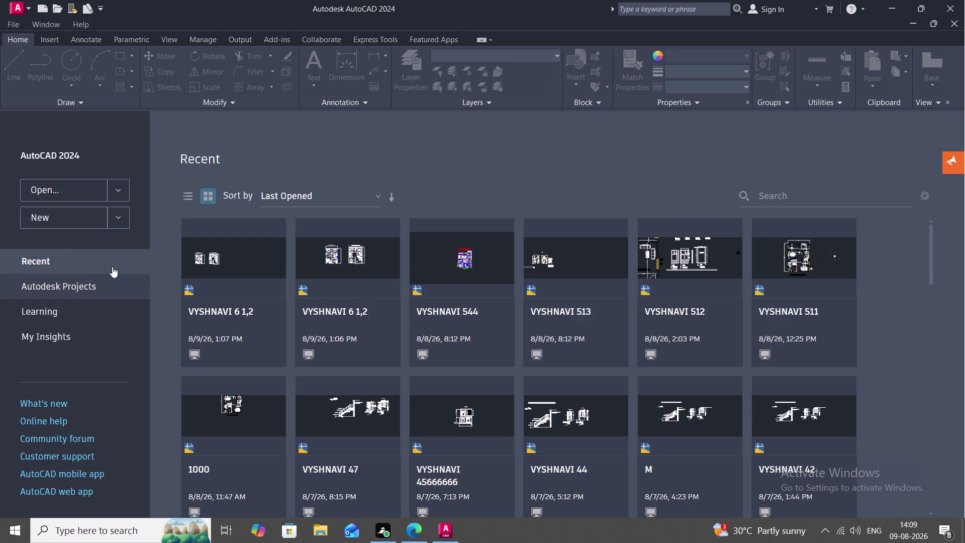
Create a new blank drawing, Drawing1.dwg.
scroll(down, 3)
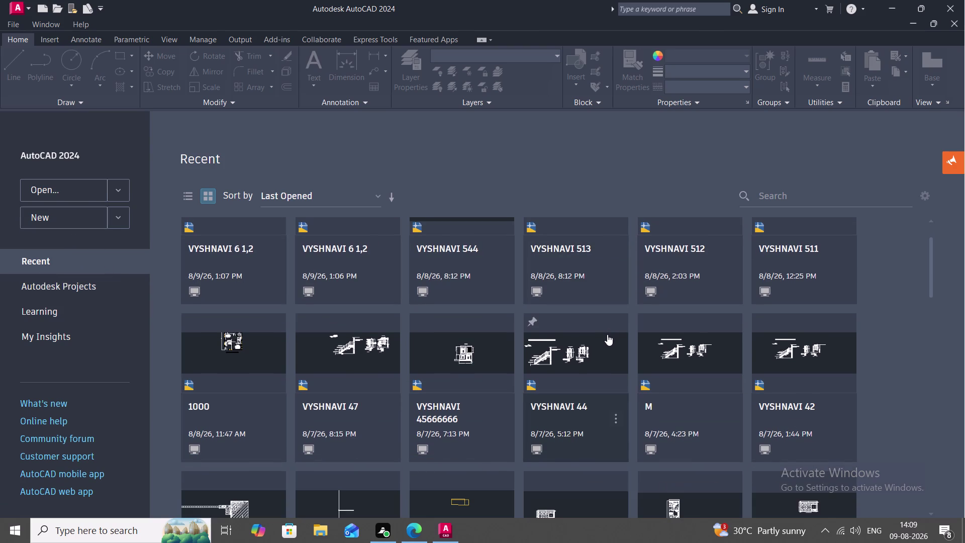
scroll(down, 3)
scroll(down, 3)
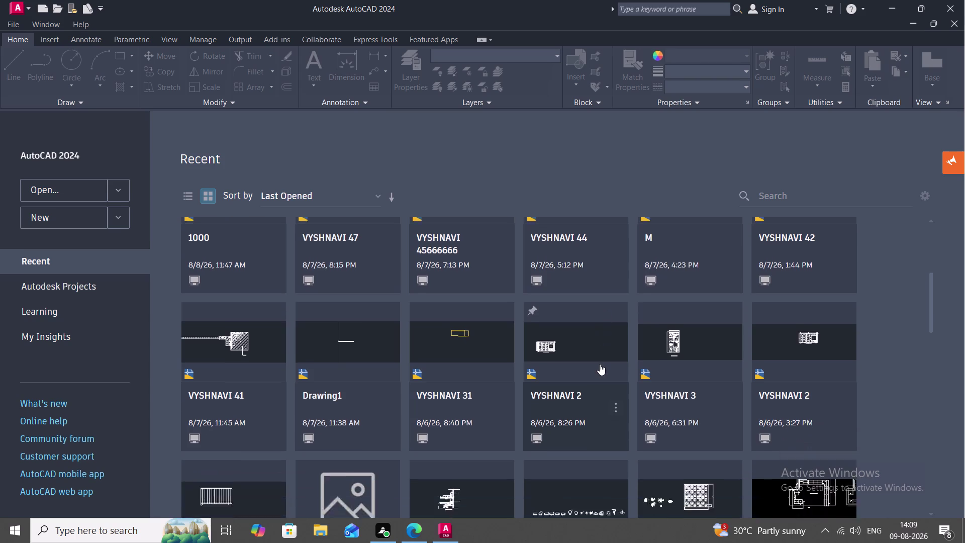
scroll(down, 3)
scroll(down, 3)
scroll(up, 3)
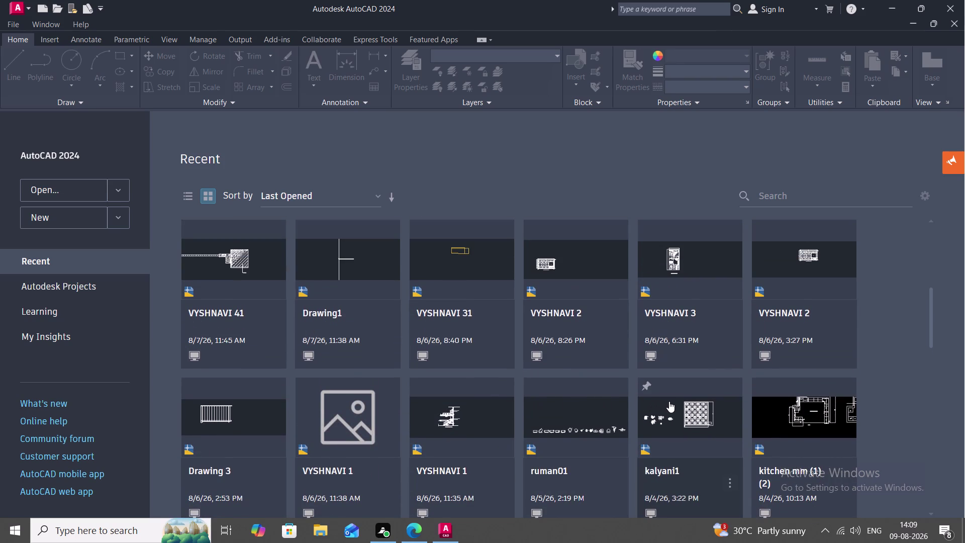
scroll(down, 3)
scroll(down, 3)
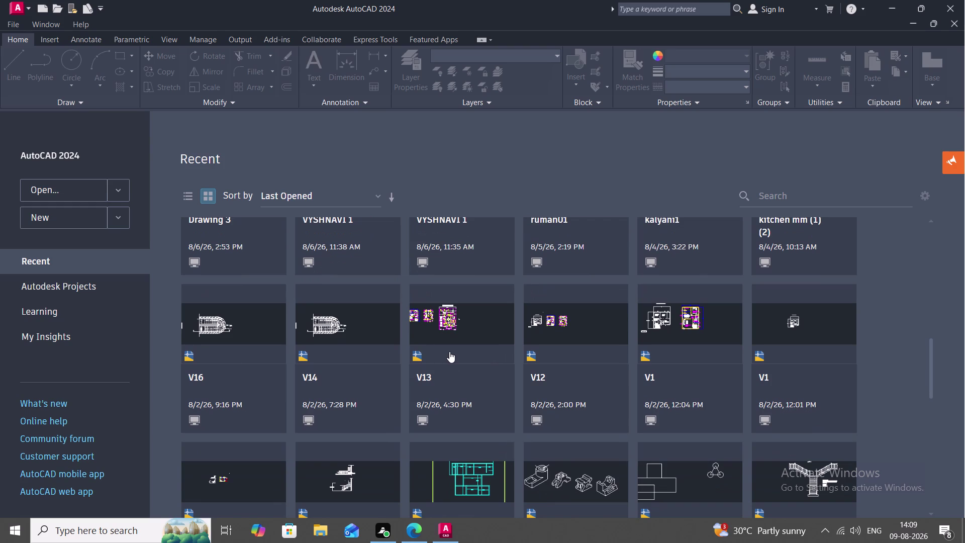
click(449, 351)
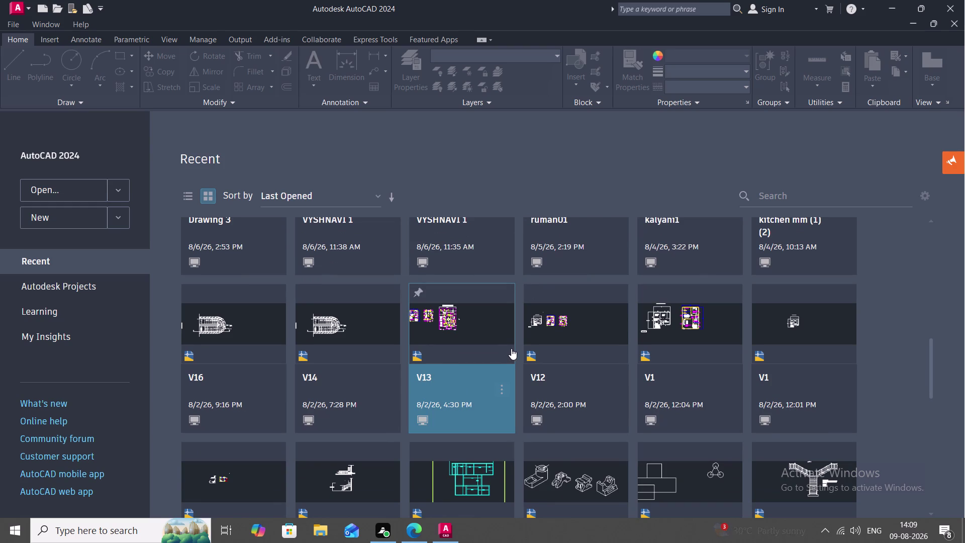
scroll(down, 3)
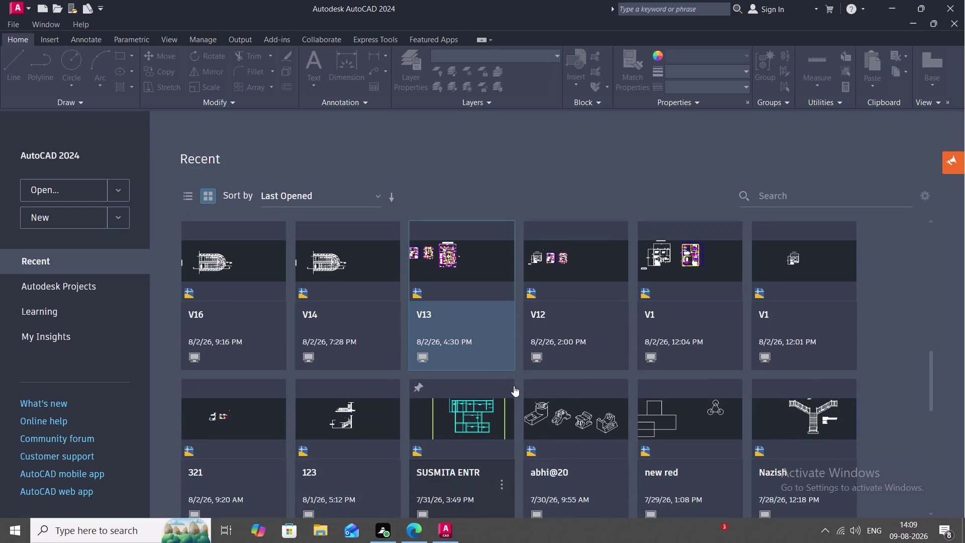
scroll(down, 3)
scroll(down, 3)
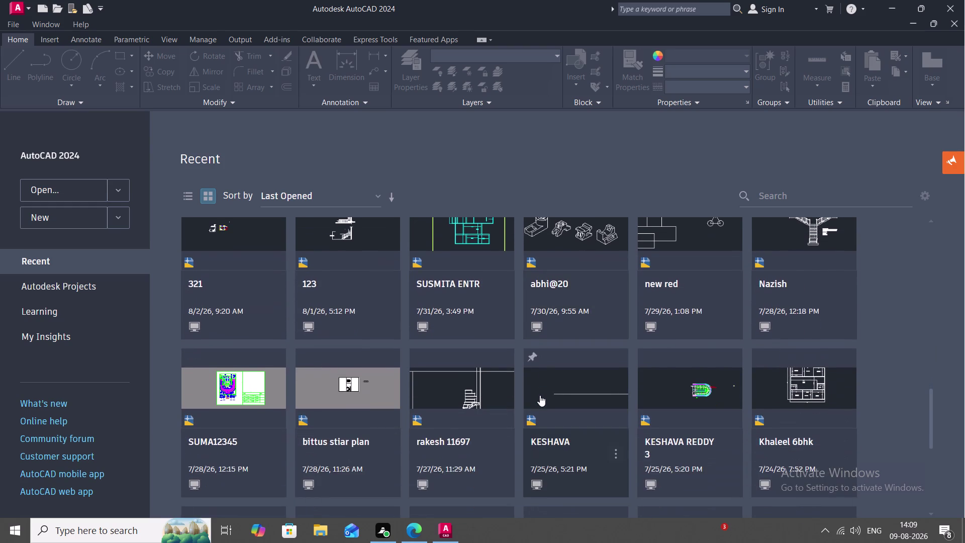
scroll(down, 3)
scroll(down, 3)
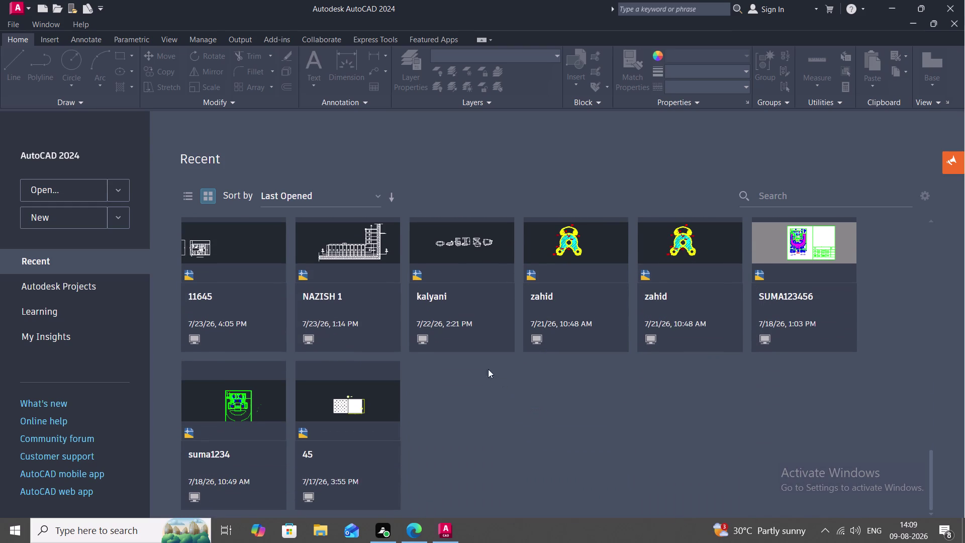
scroll(up, 3)
scroll(up, 3)
scroll(up, 3)
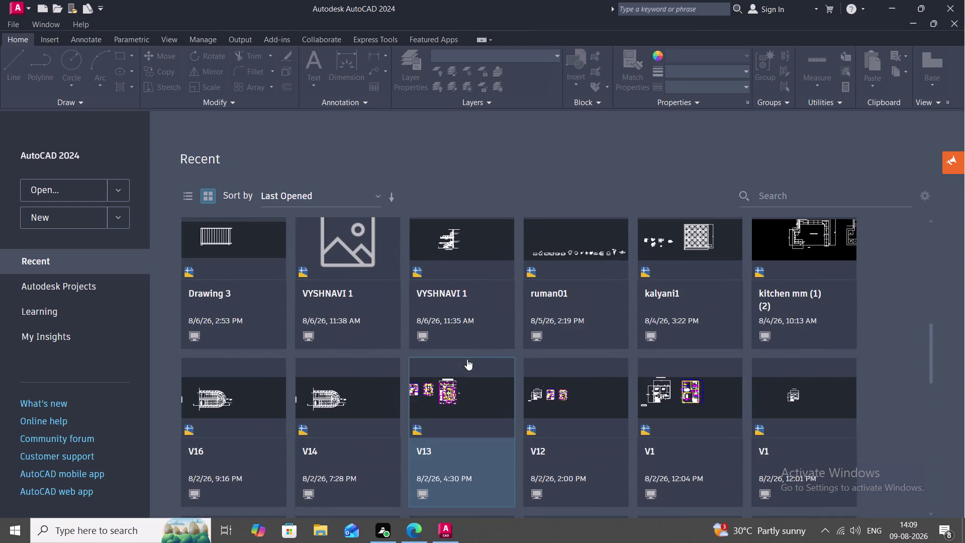
scroll(up, 3)
scroll(up, 3)
scroll(down, 3)
scroll(up, 3)
scroll(up, 3)
scroll(down, 3)
scroll(up, 3)
scroll(up, 3)
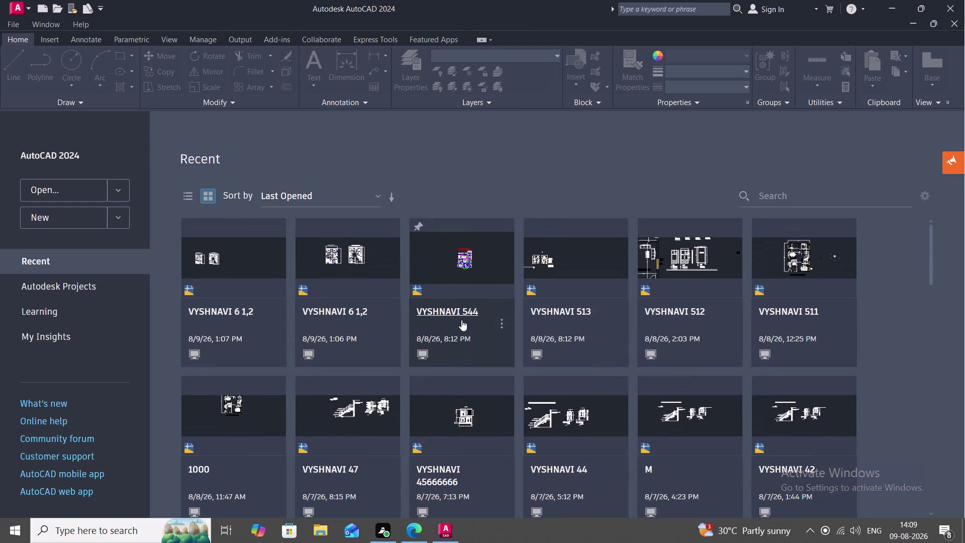
scroll(up, 3)
click(54, 223)
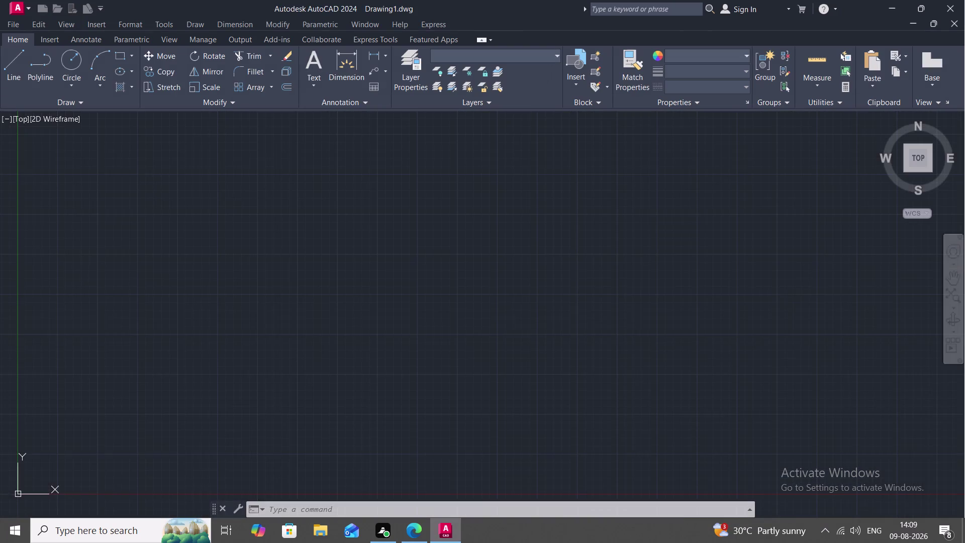
Start and cancel the LINE command twice, leaving Drawing1 empty.
click(6, 63)
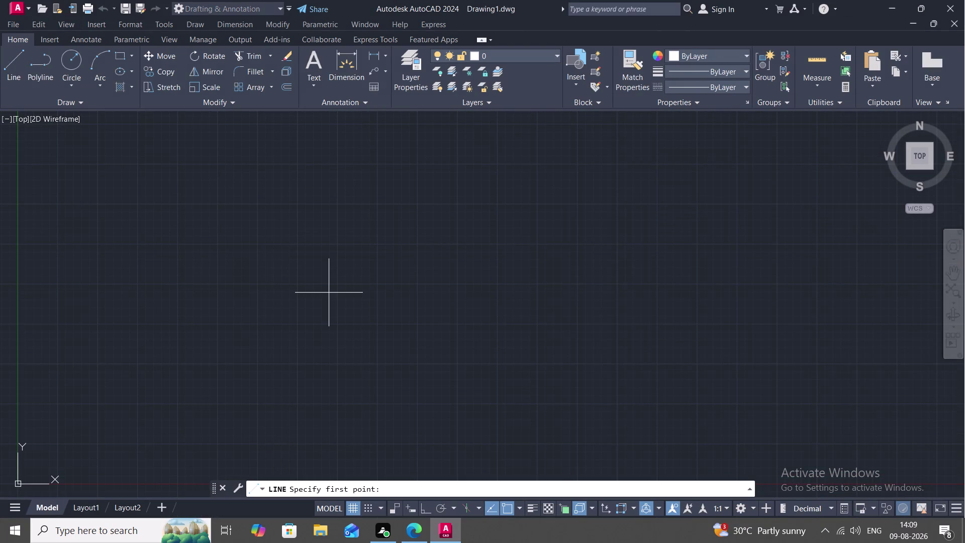
key(Escape)
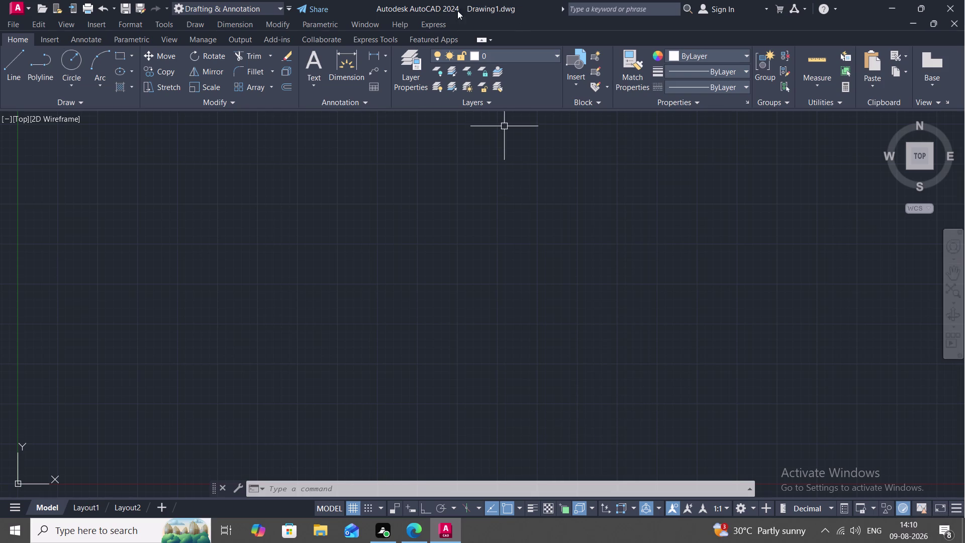
click(13, 58)
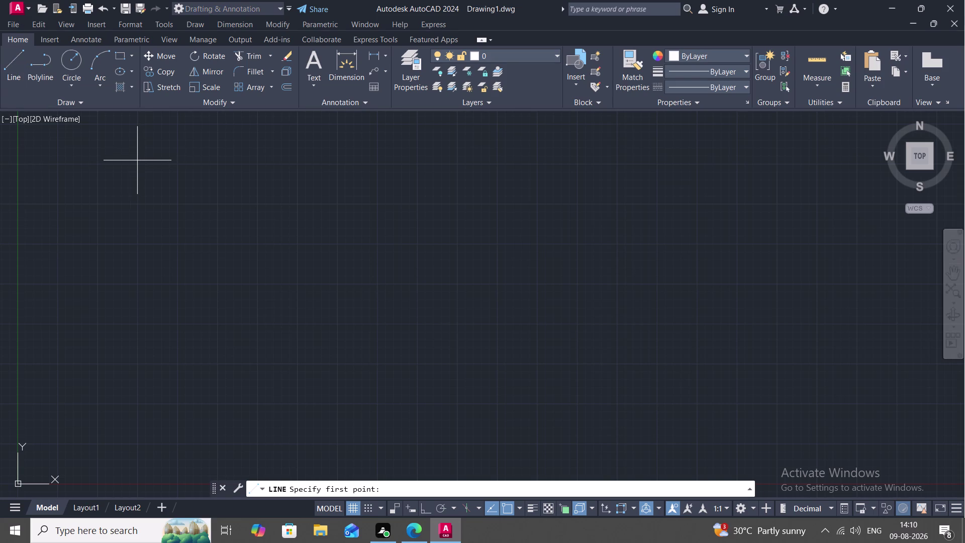
text(U)
text(N)
key(space)
key(Escape)
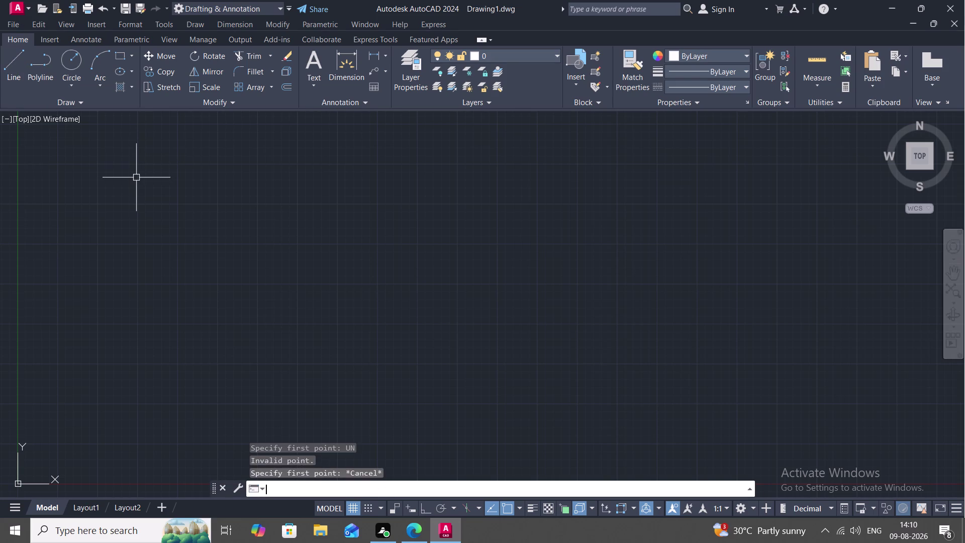
Set Drawing1's length type to Engineering in the Drawing Units dialog (UN).
key(u)
text(N)
key(space)
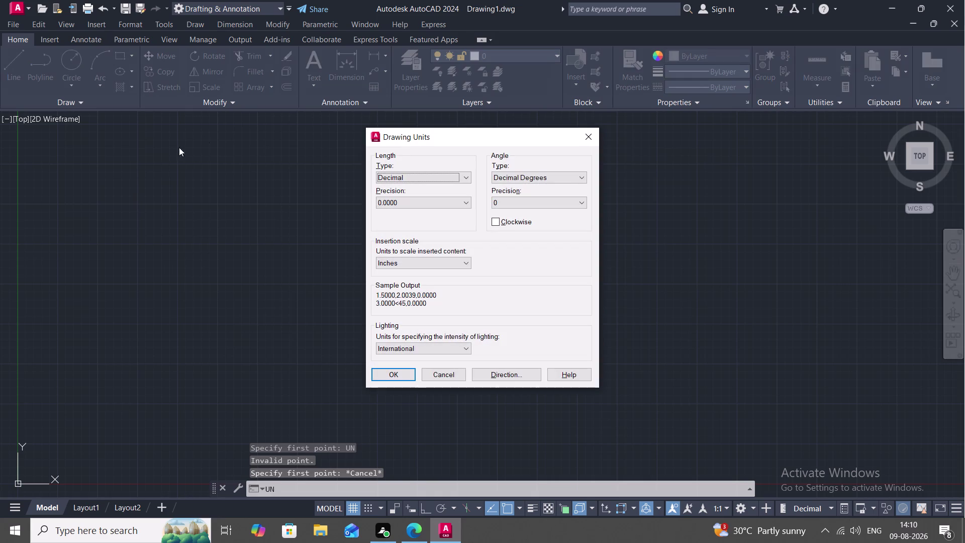
click(413, 176)
click(406, 201)
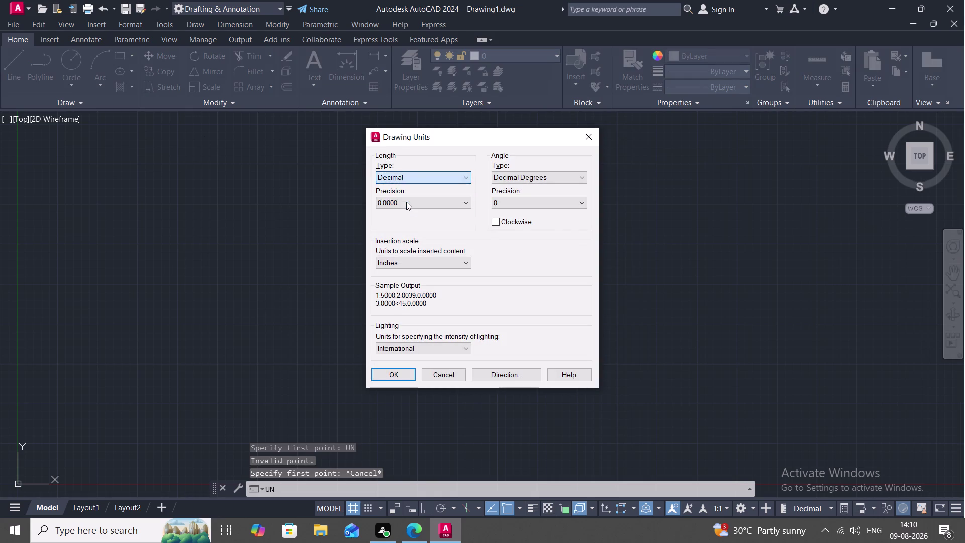
click(407, 200)
click(402, 230)
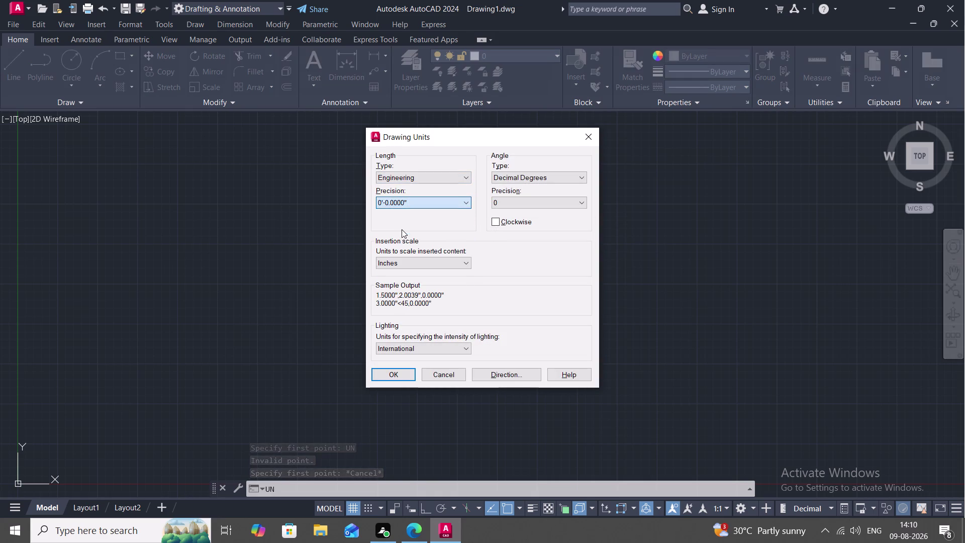
click(395, 375)
text(D)
key(space)
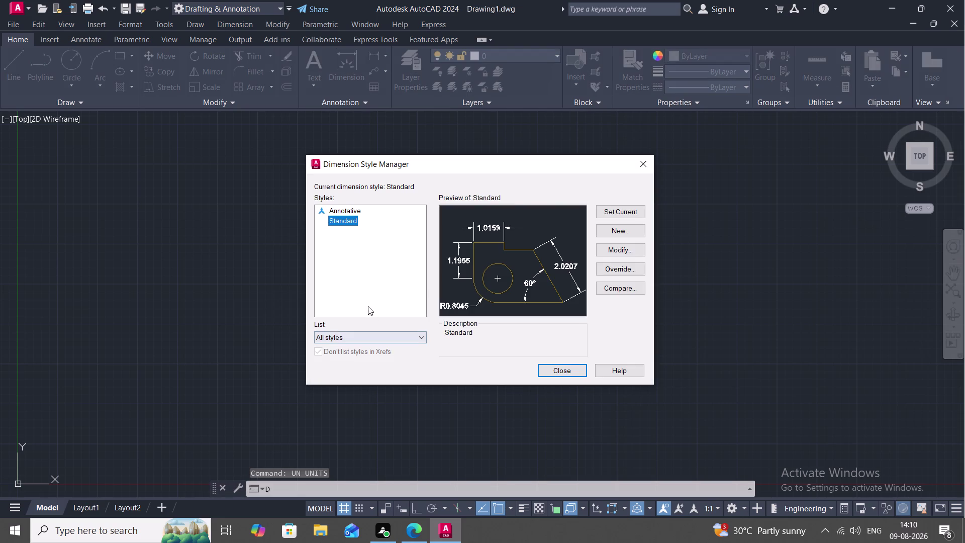
Change the Standard dimension style's text height to 8".
click(630, 250)
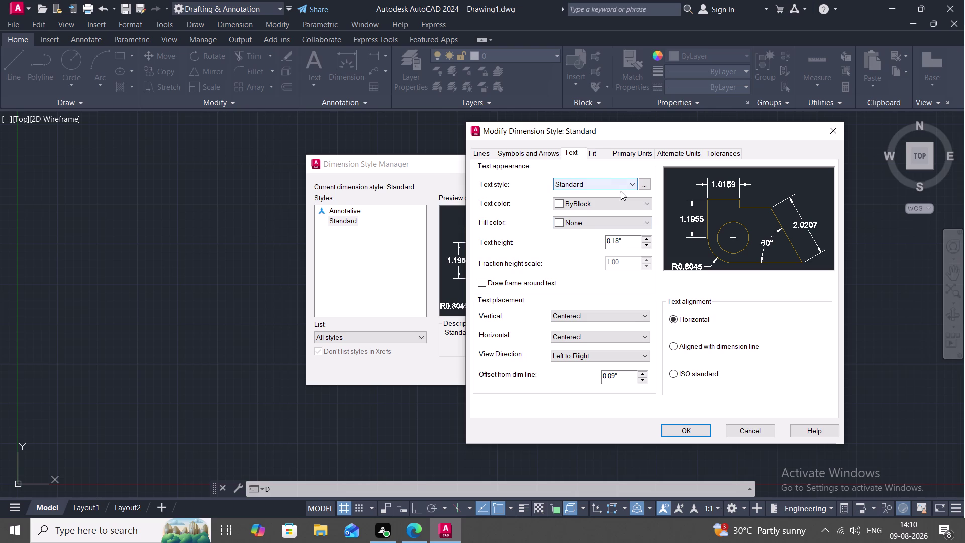
click(631, 242)
key(BackSpace)
key(BackSpace)
key(BackSpace)
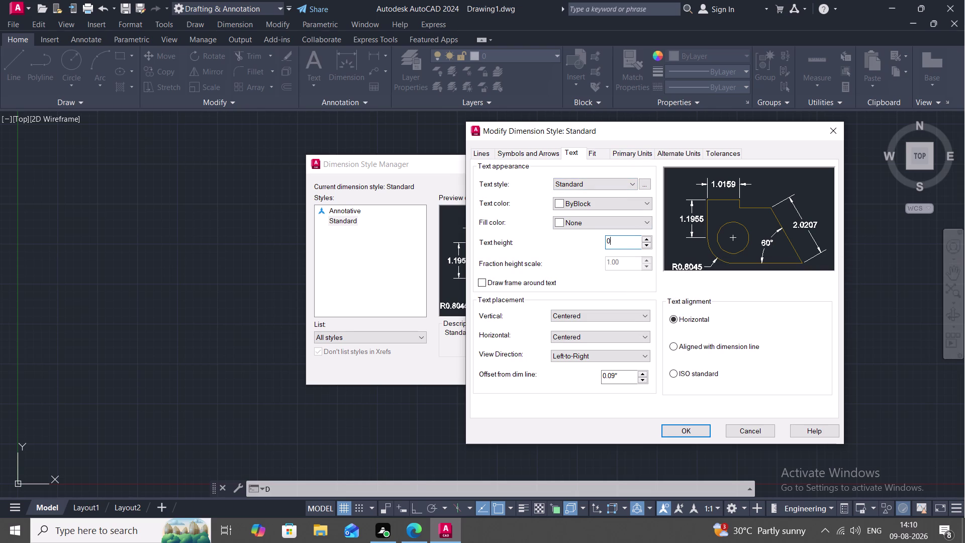
key(8)
key(shift+quotedbl)
click(684, 431)
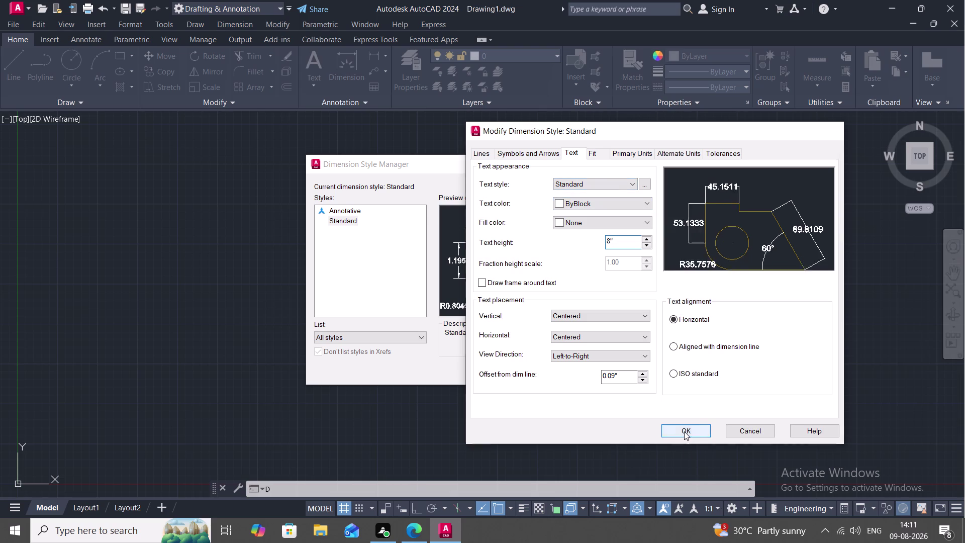
click(623, 248)
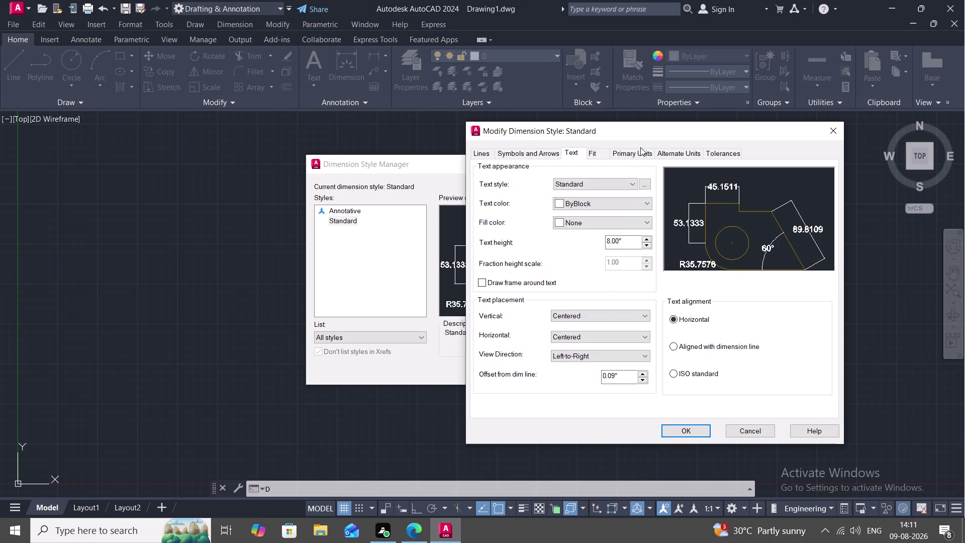
click(641, 148)
click(637, 149)
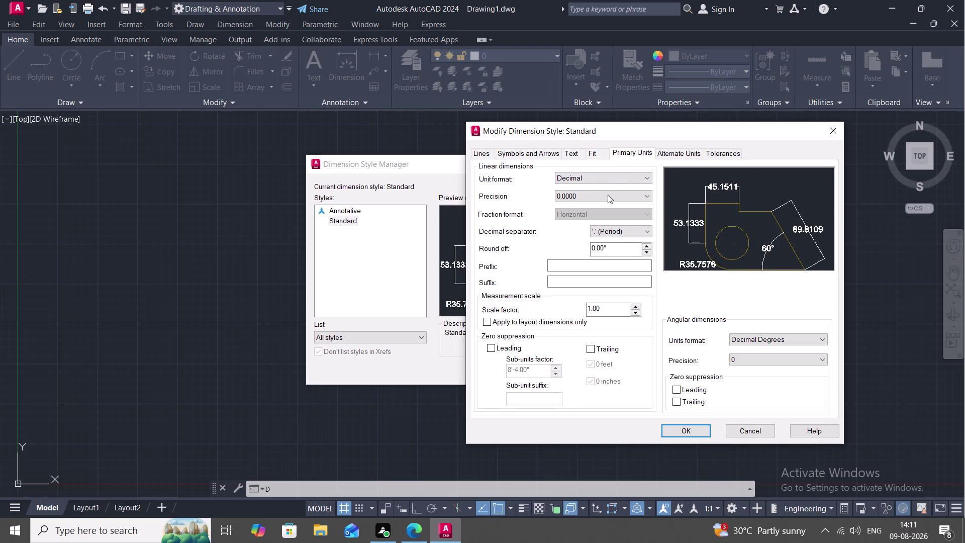
click(607, 196)
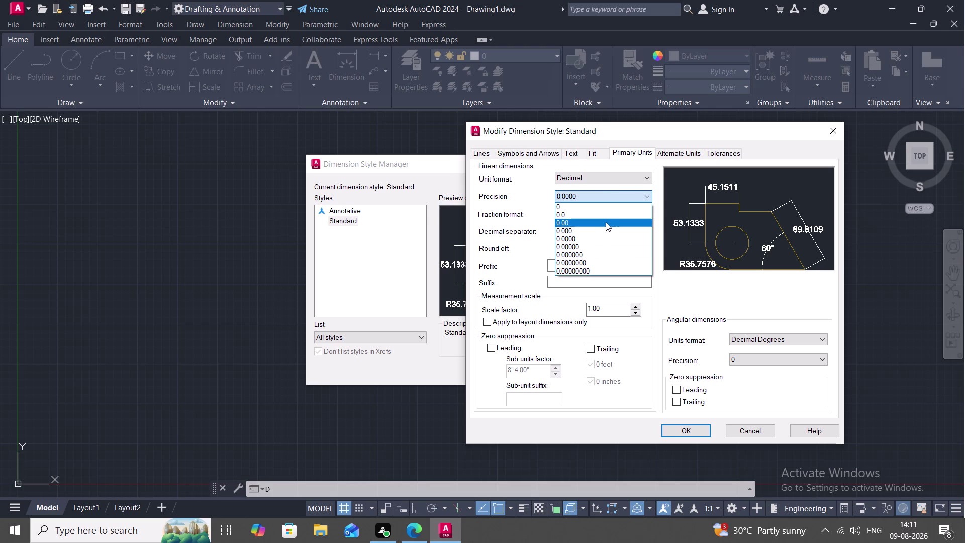
click(633, 173)
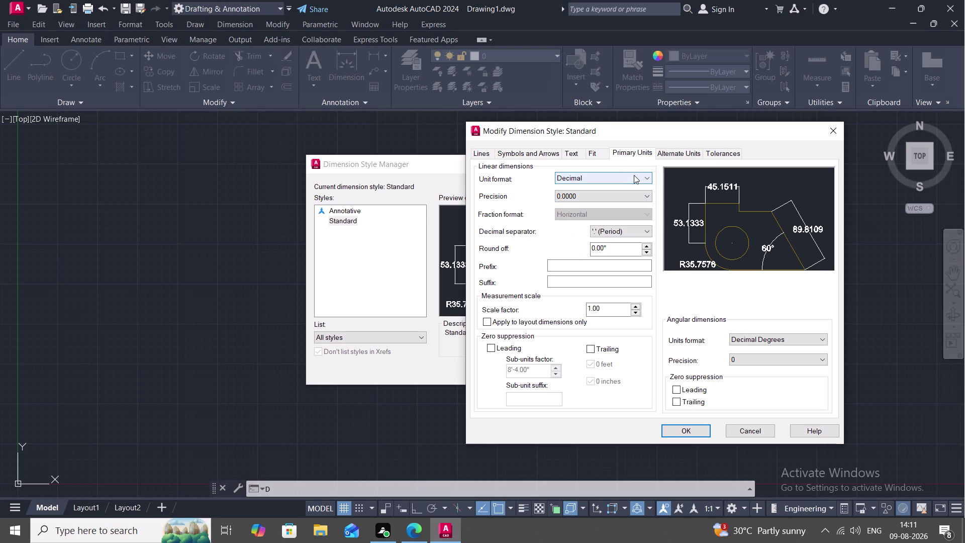
click(633, 175)
click(630, 203)
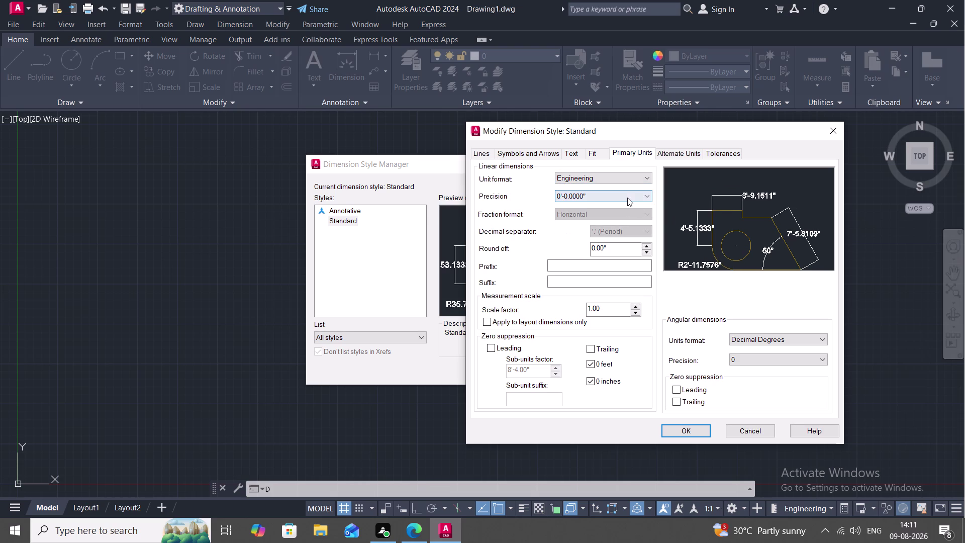
click(627, 197)
click(619, 222)
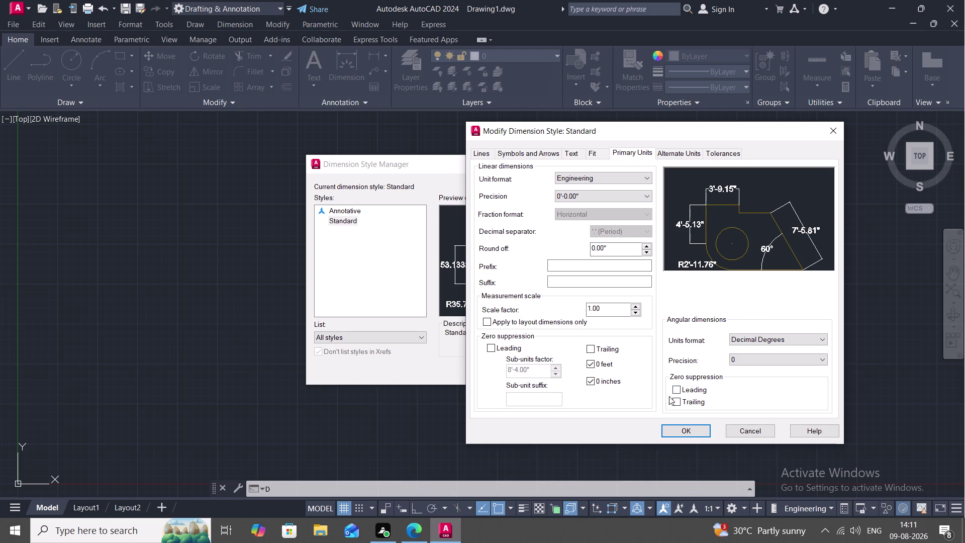
click(686, 430)
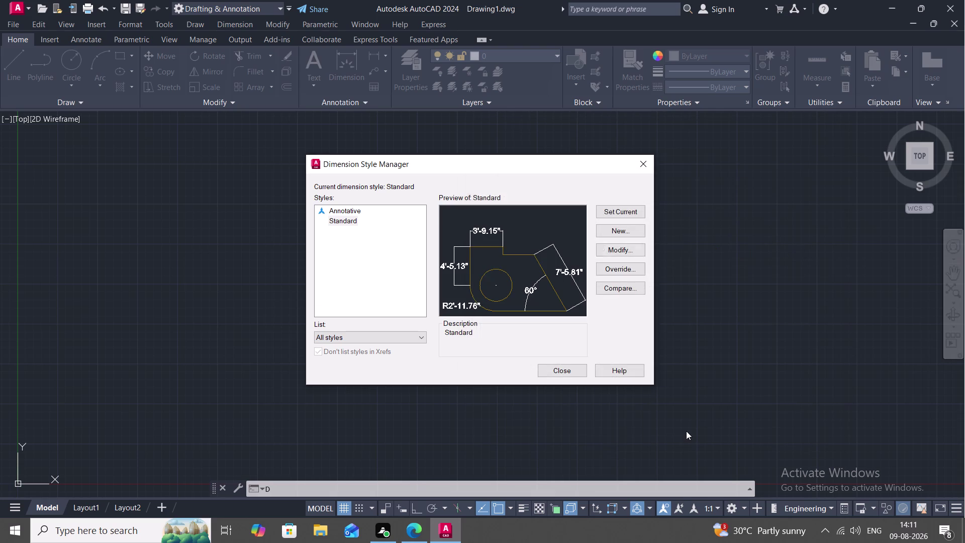
click(623, 211)
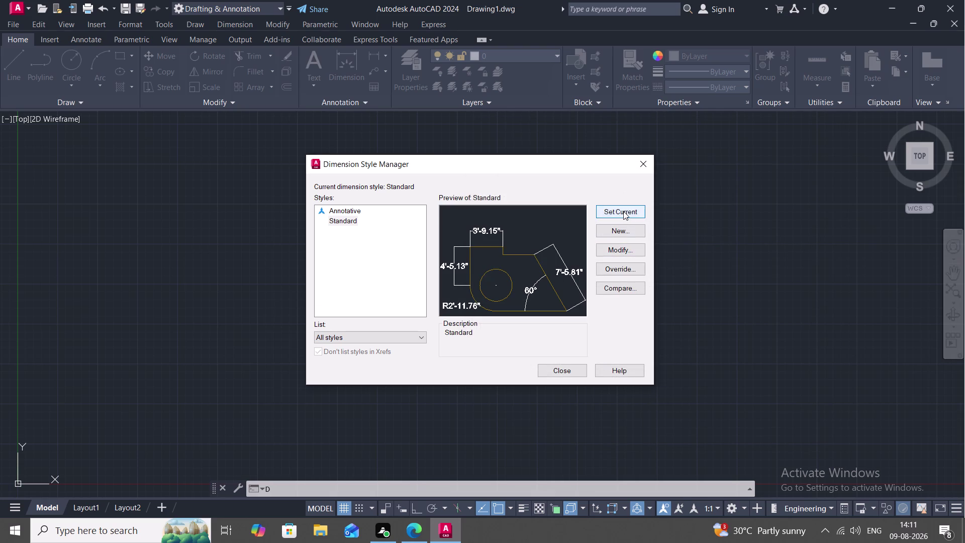
click(579, 365)
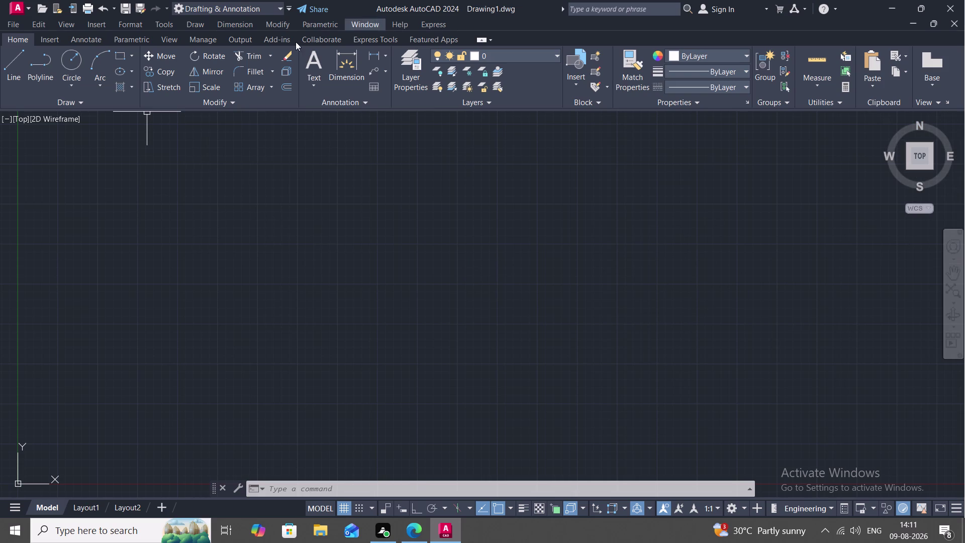
Draw a horizontal wall line 58'9" long from a picked start point.
click(9, 67)
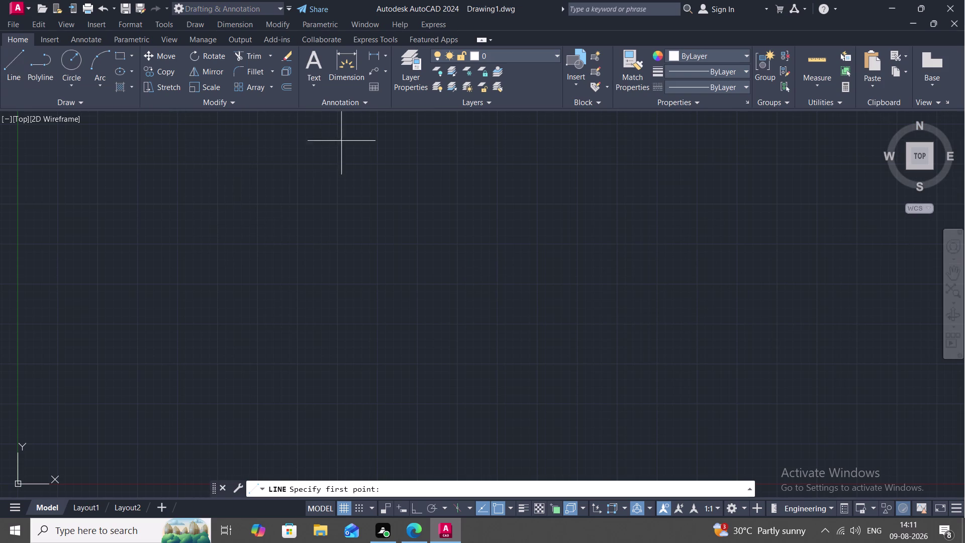
click(257, 165)
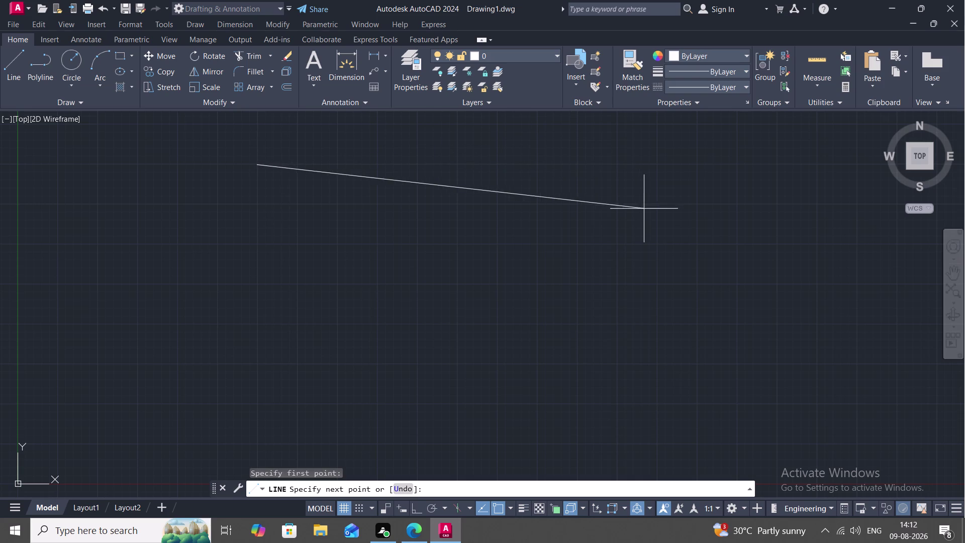
key(5)
key(8)
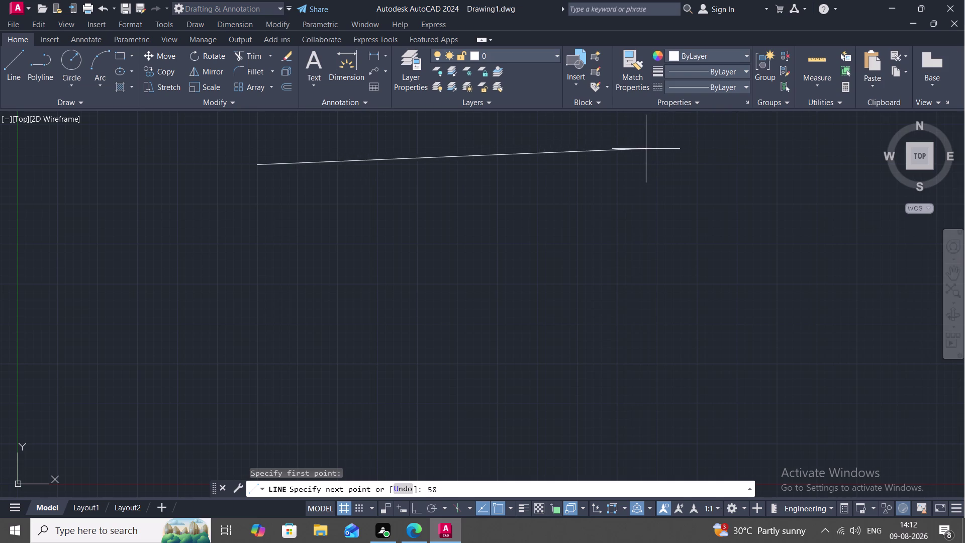
key(apostrophe)
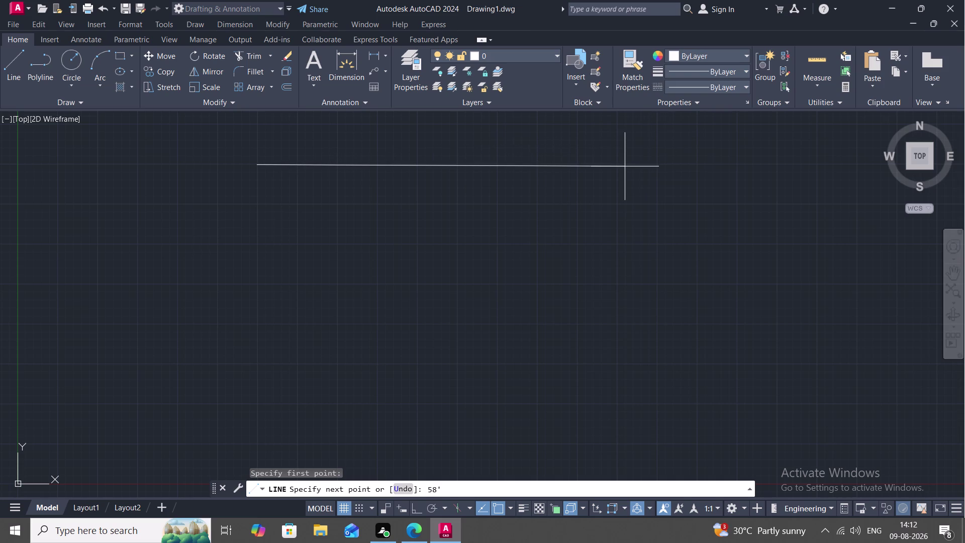
text(9")
key(space)
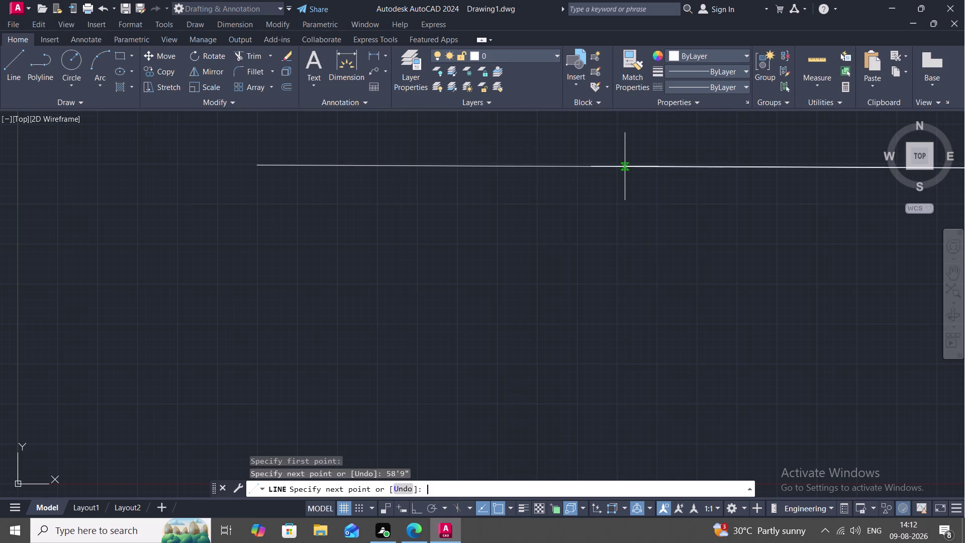
End the line command and frame the whole 58'9" wall line in view.
scroll(down, 3)
middle_drag(614, 217, 255, 216)
scroll(down, 3)
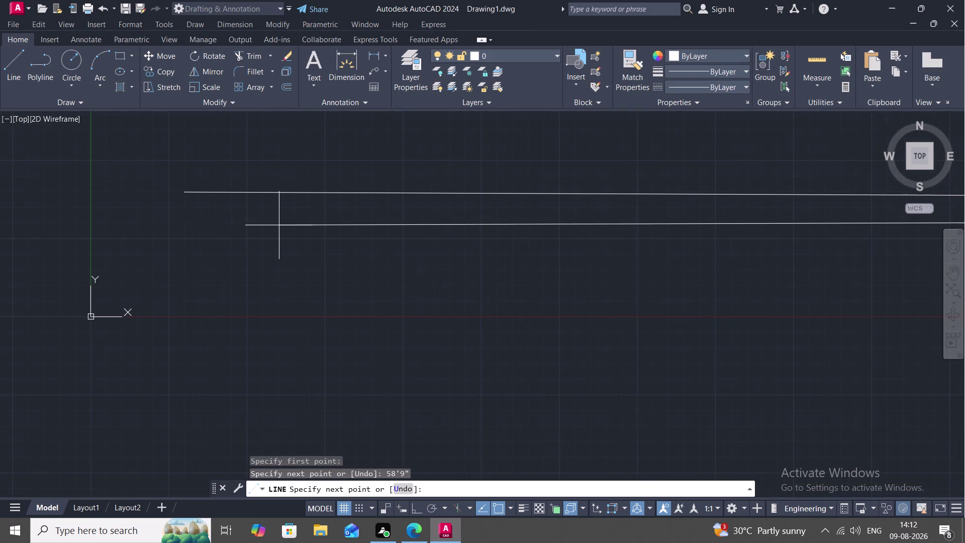
scroll(down, 3)
middle_drag(322, 238, 234, 193)
scroll(down, 3)
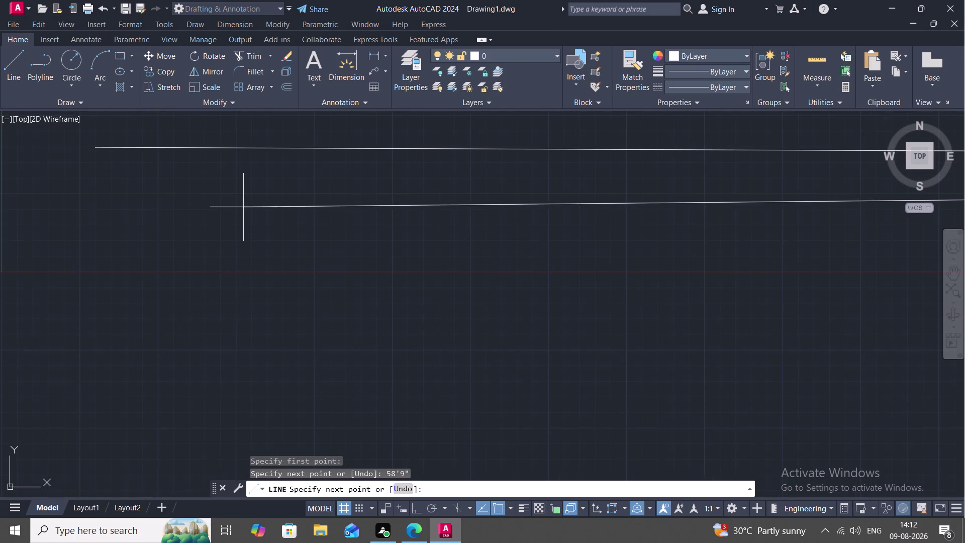
scroll(down, 3)
key(Escape)
scroll(down, 3)
scroll(up, 3)
scroll(down, 3)
scroll(down, 3)
scroll(down, 3)
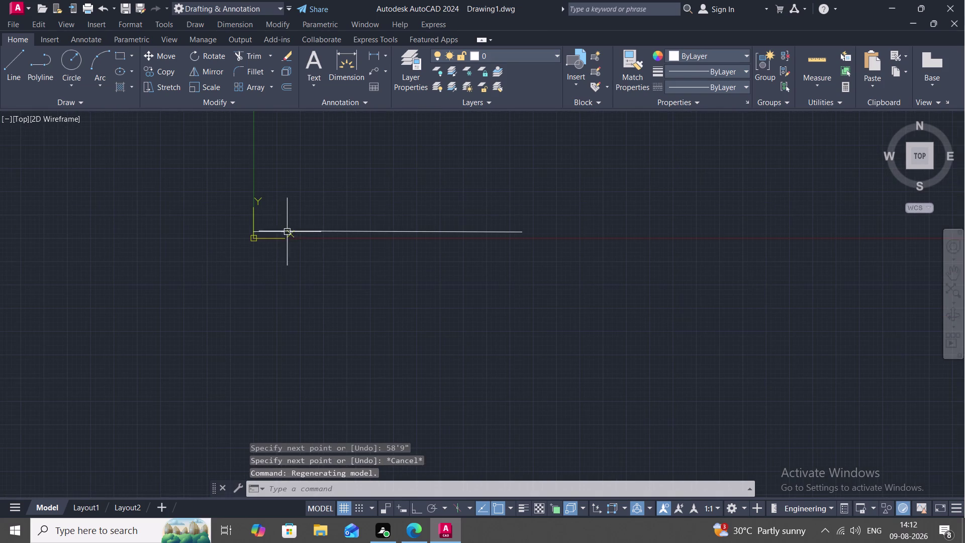
scroll(up, 3)
scroll(up, 3)
middle_drag(305, 229, 356, 180)
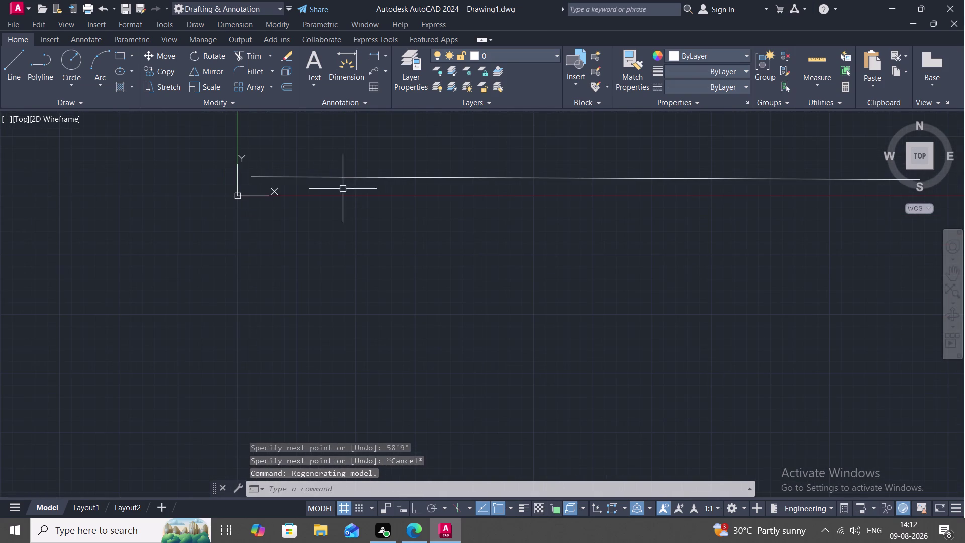
middle_drag(343, 189, 318, 156)
key(Escape)
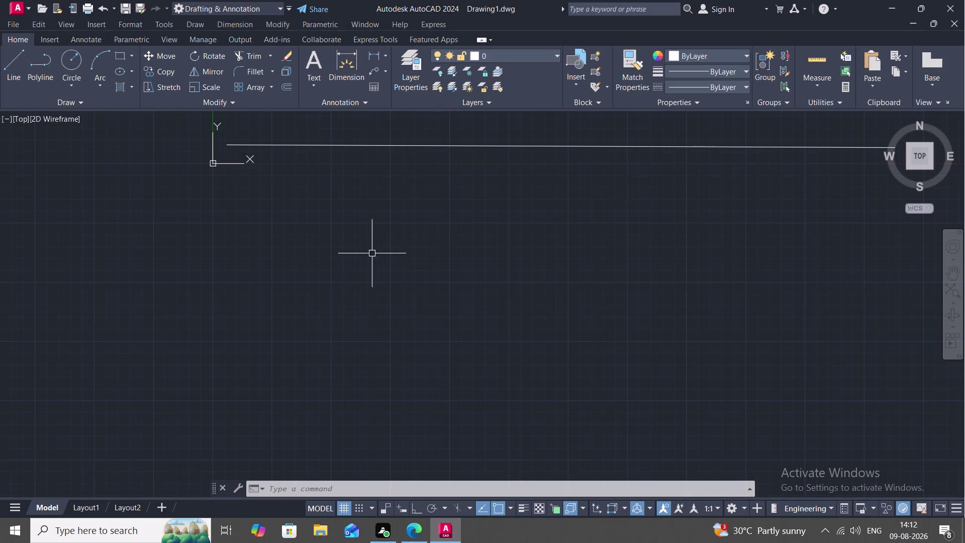
Reposition the view of the wall line and start OFFSET.
scroll(down, 3)
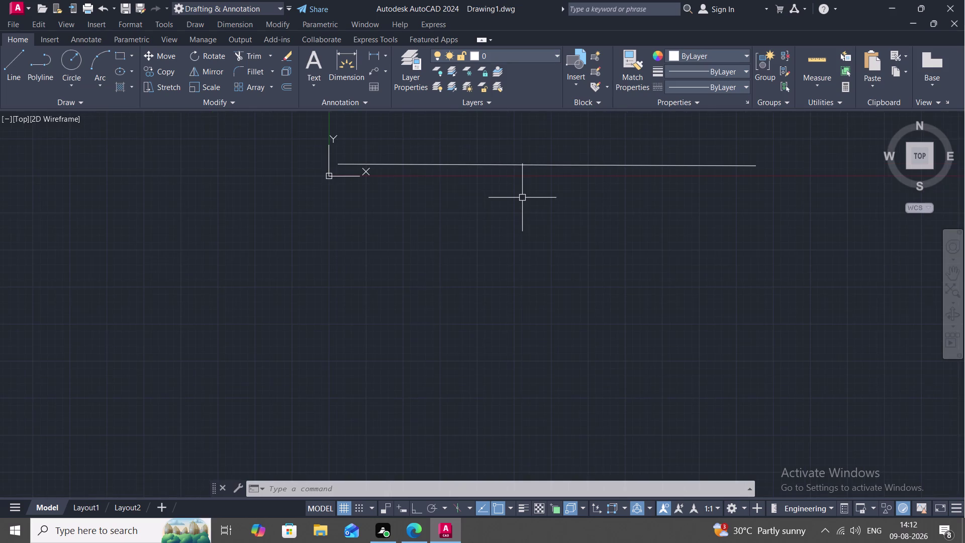
middle_drag(520, 197, 449, 193)
middle_drag(443, 174, 442, 139)
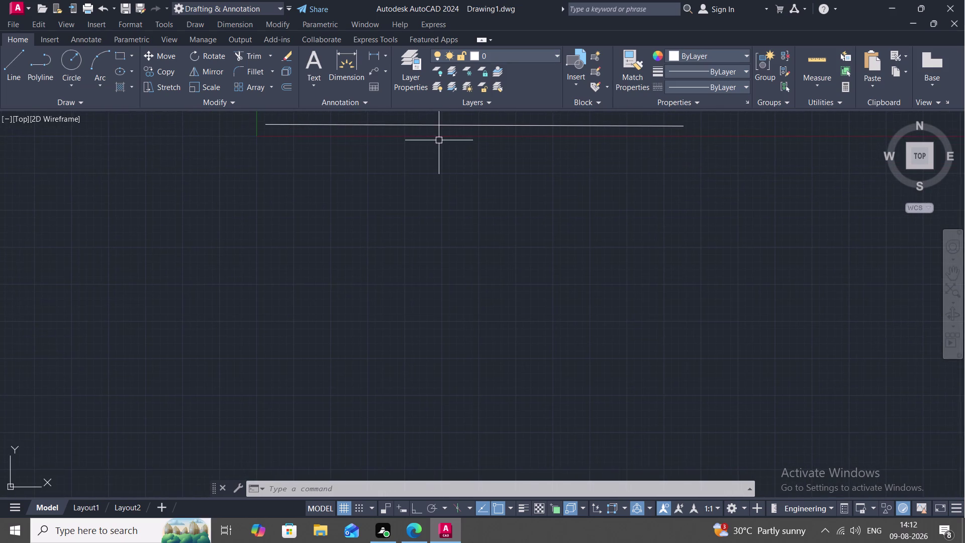
middle_drag(463, 185, 483, 242)
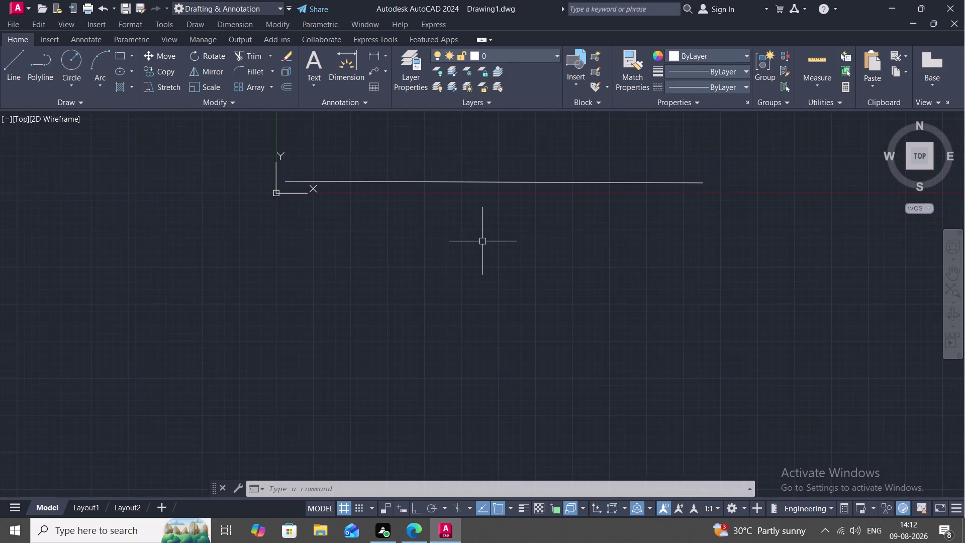
middle_drag(485, 251, 465, 192)
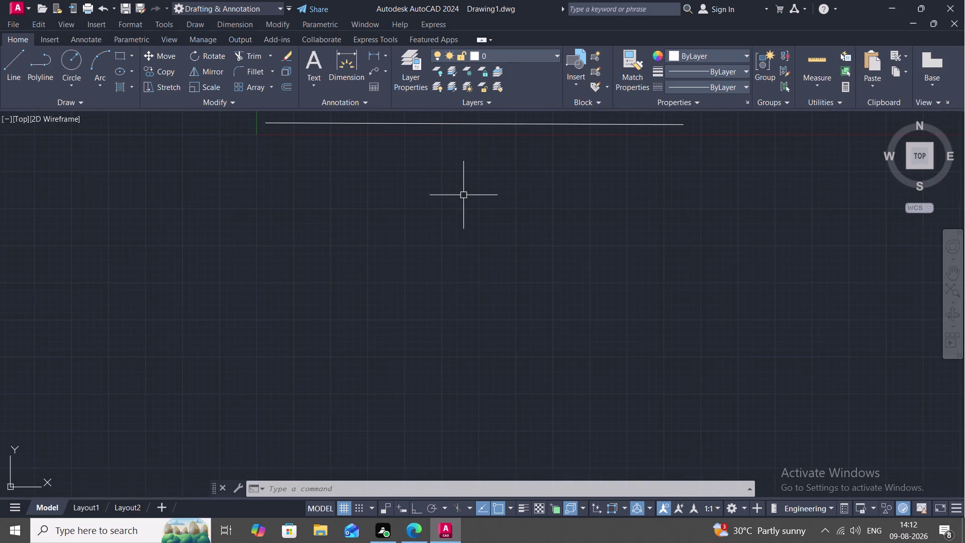
middle_drag(461, 200, 460, 208)
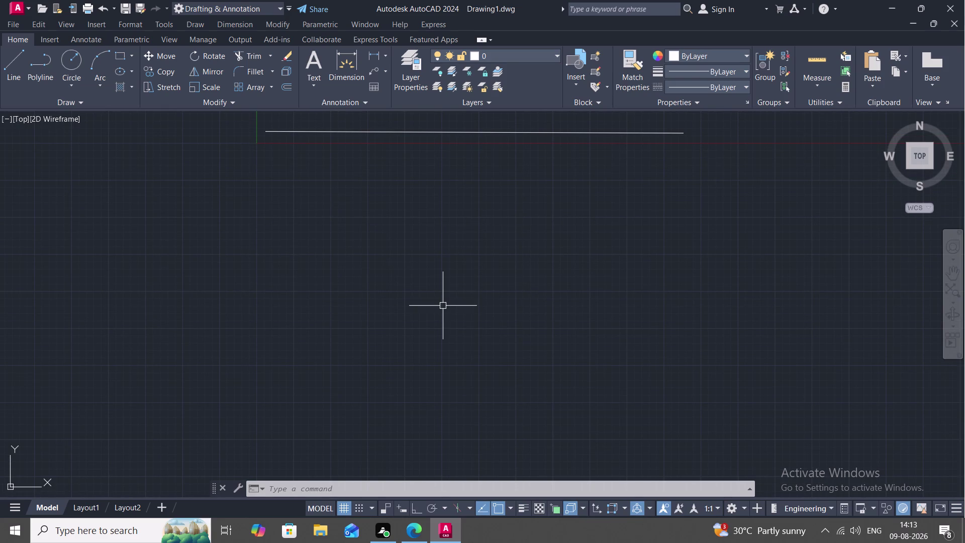
key(o)
key(space)
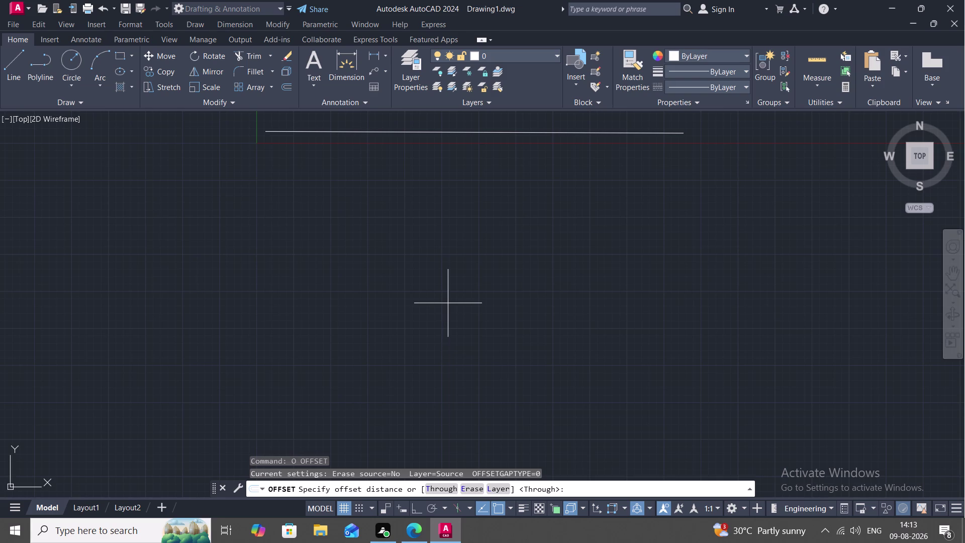
Offset the top wall line 9" downward.
key(9)
text(")
key(space)
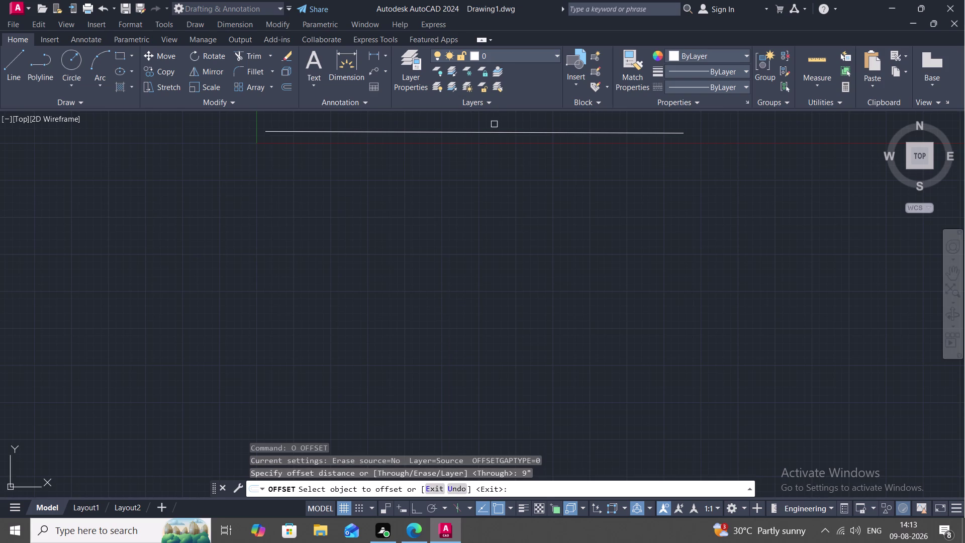
click(495, 132)
click(481, 176)
key(Escape)
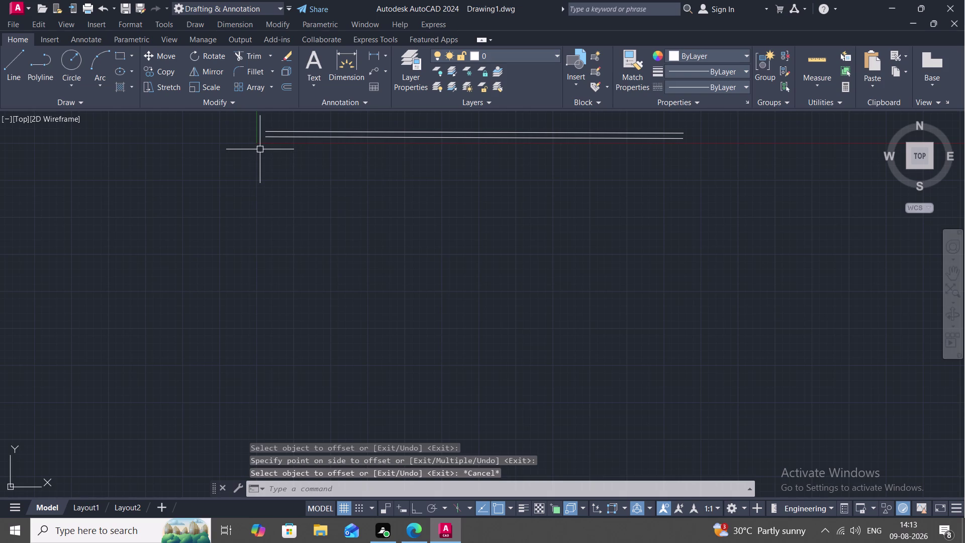
Draw a vertical wall line down from the lower wall's left end with Ortho on.
text(L)
key(space)
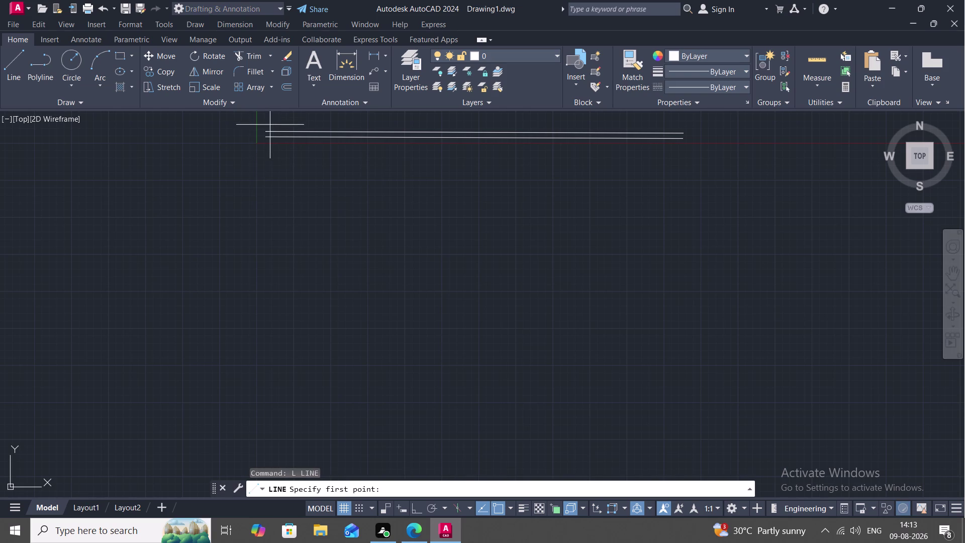
click(269, 139)
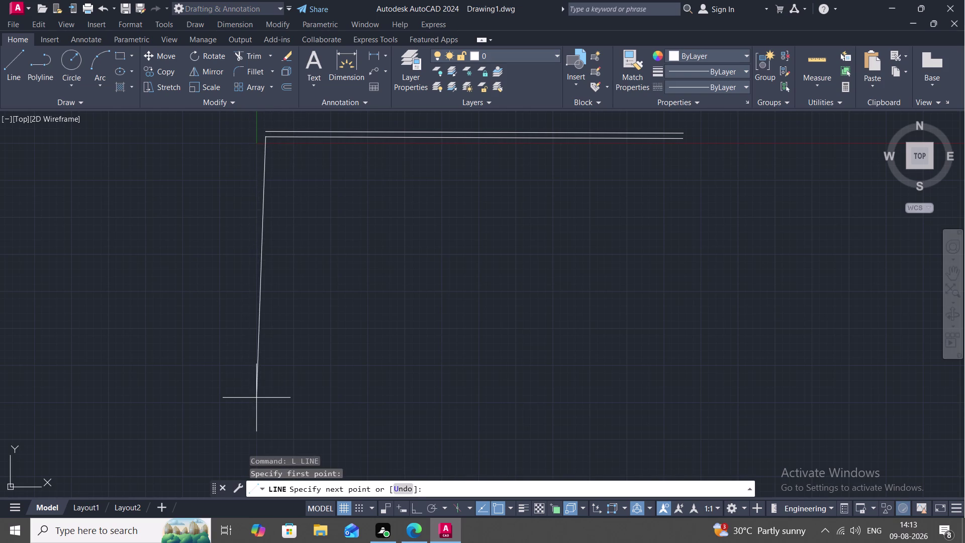
key(F8)
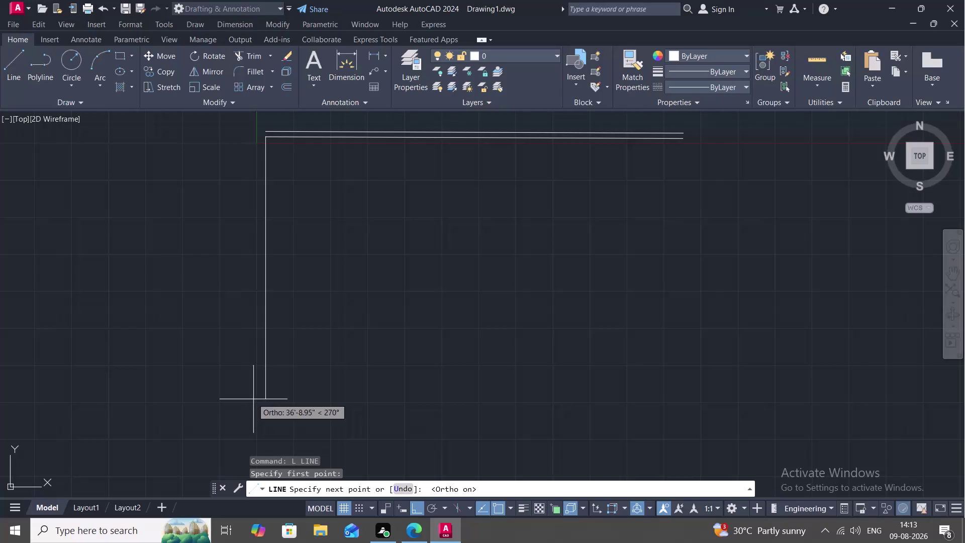
click(255, 408)
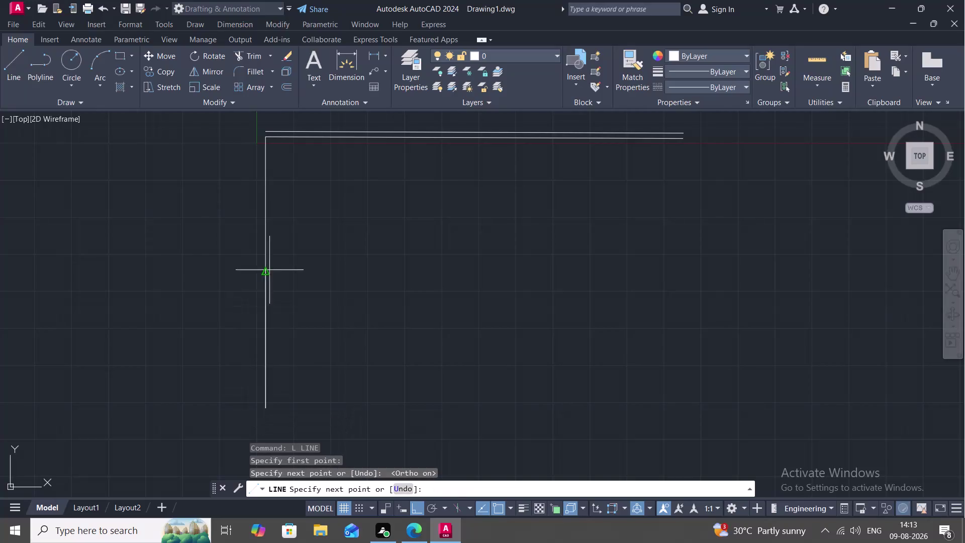
middle_drag(270, 259, 334, 303)
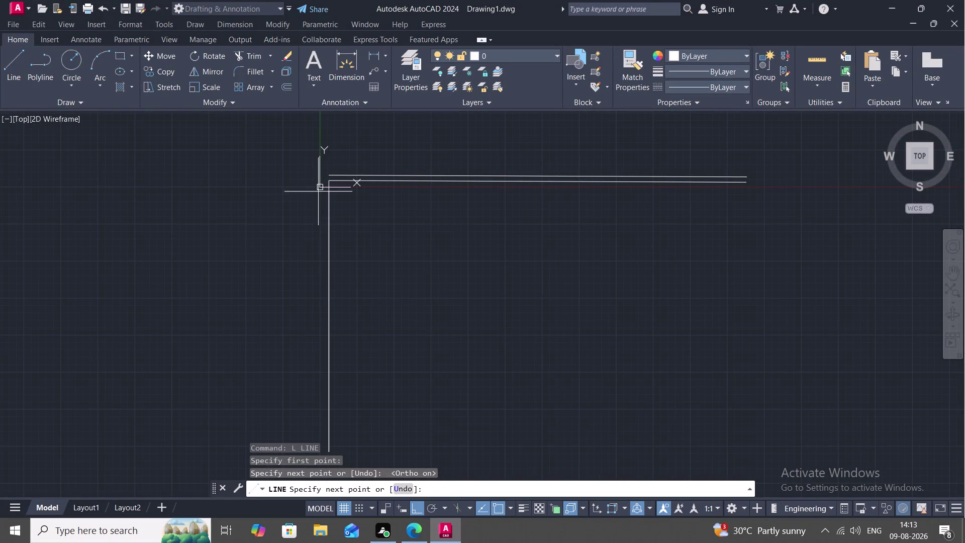
key(Escape)
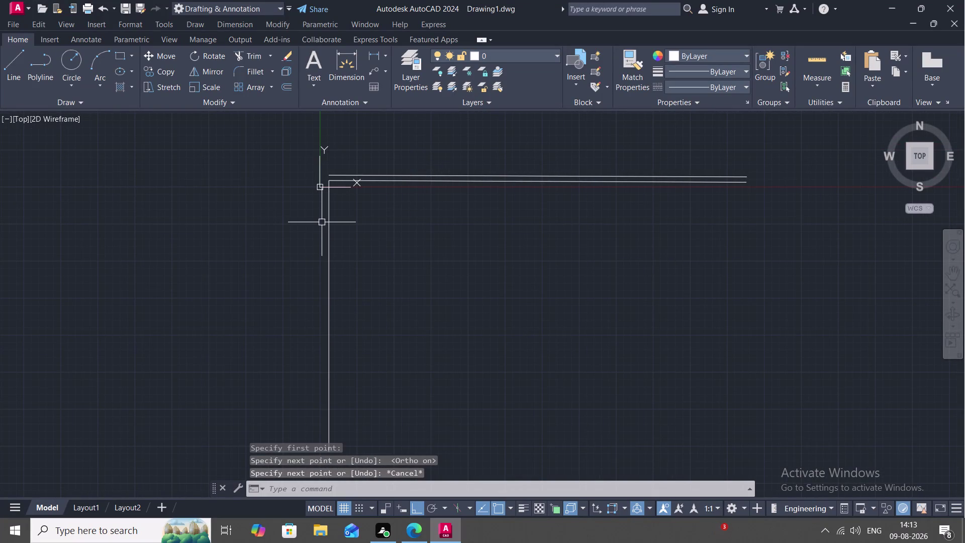
Offset the vertical wall line 9" to the left.
key(o)
key(space)
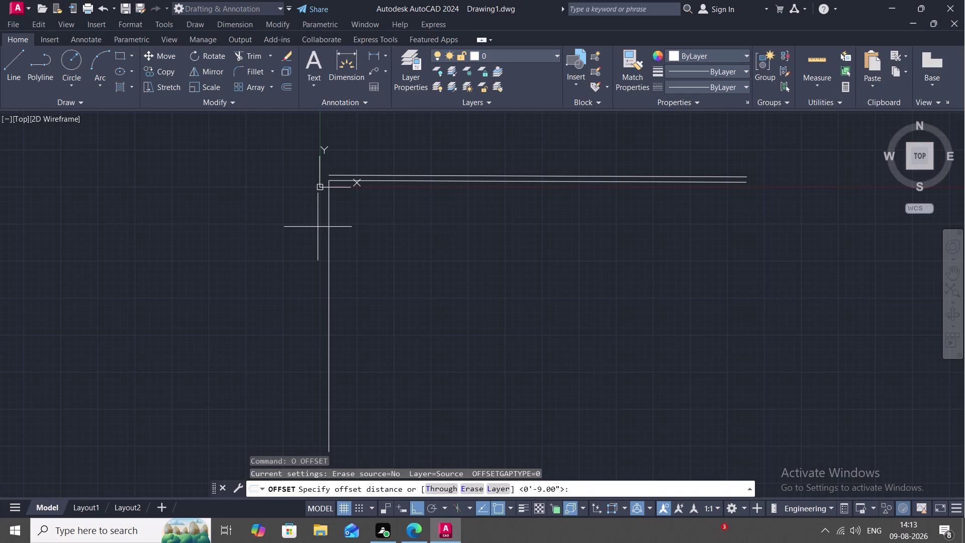
key(space)
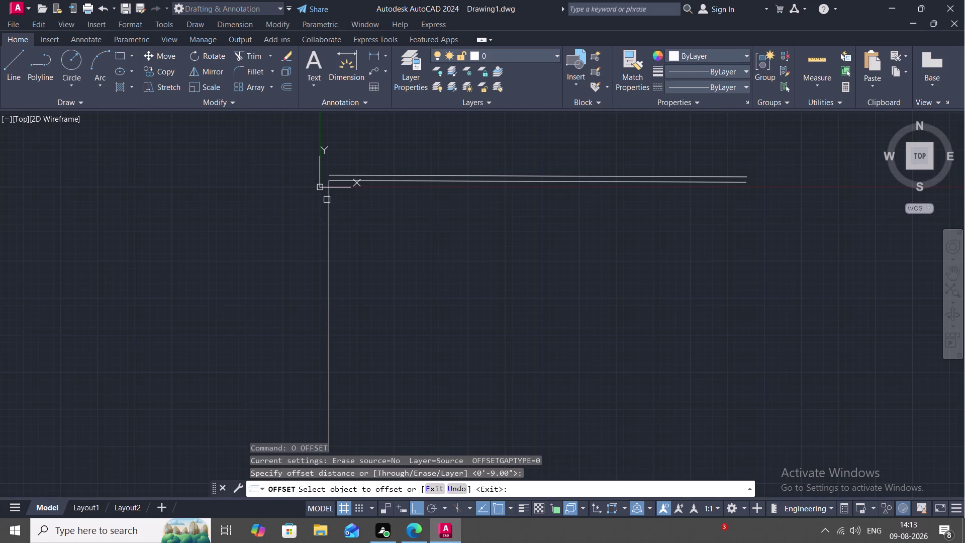
click(327, 200)
click(290, 210)
key(Escape)
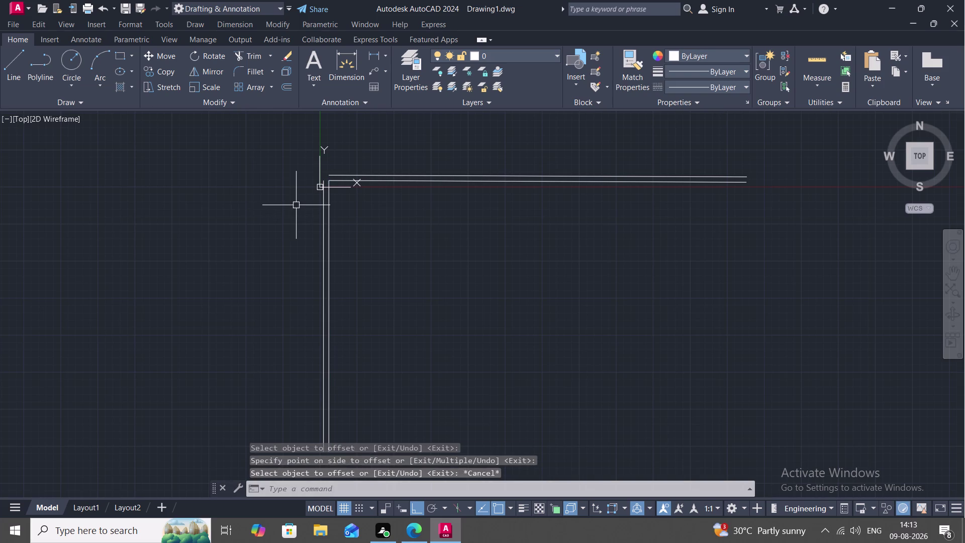
text(F)
key(space)
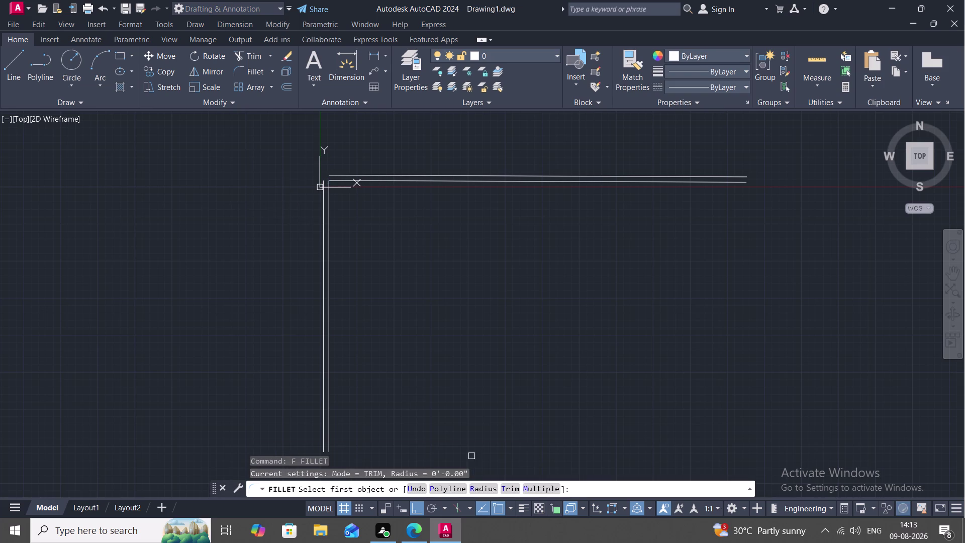
Join the vertical and horizontal wall lines at the top-left corner with a zero-radius fillet.
click(472, 487)
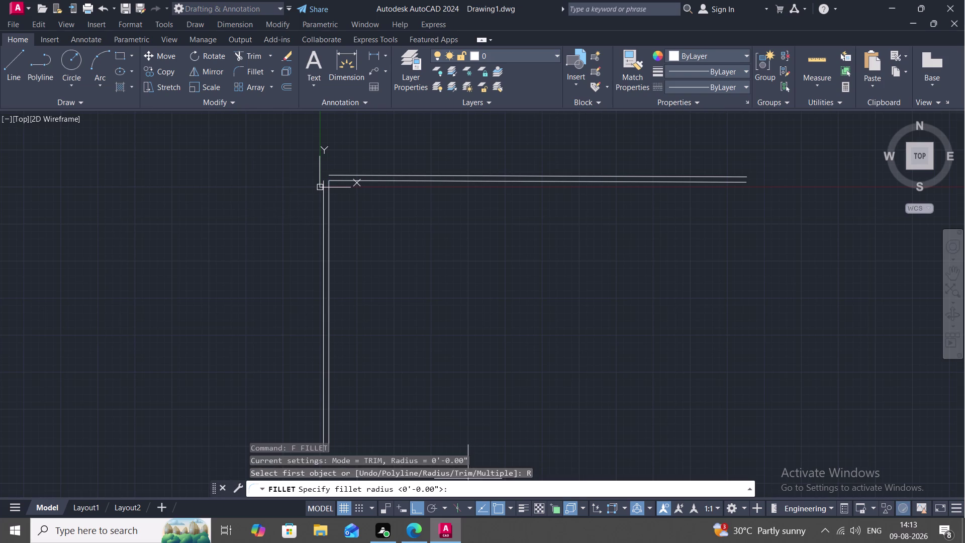
key(space)
click(321, 201)
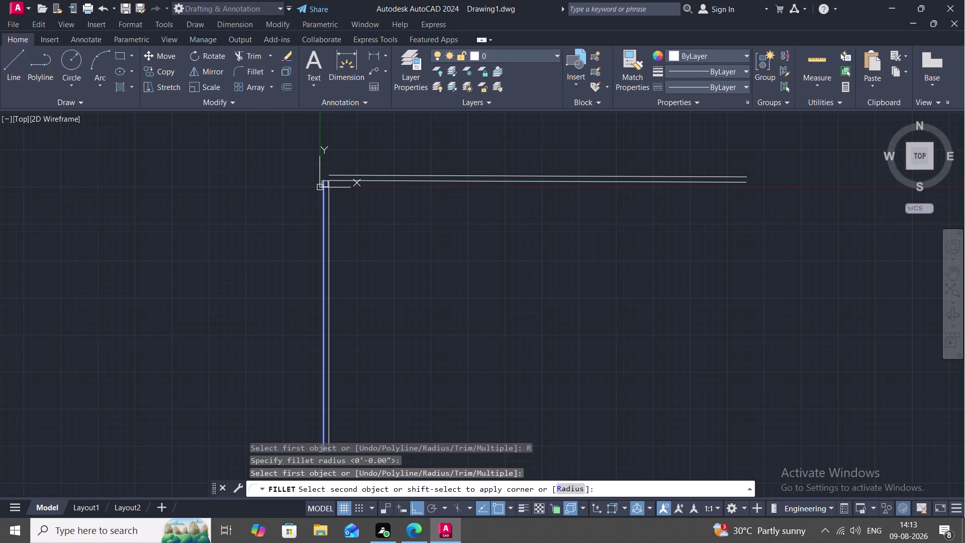
click(334, 174)
key(Escape)
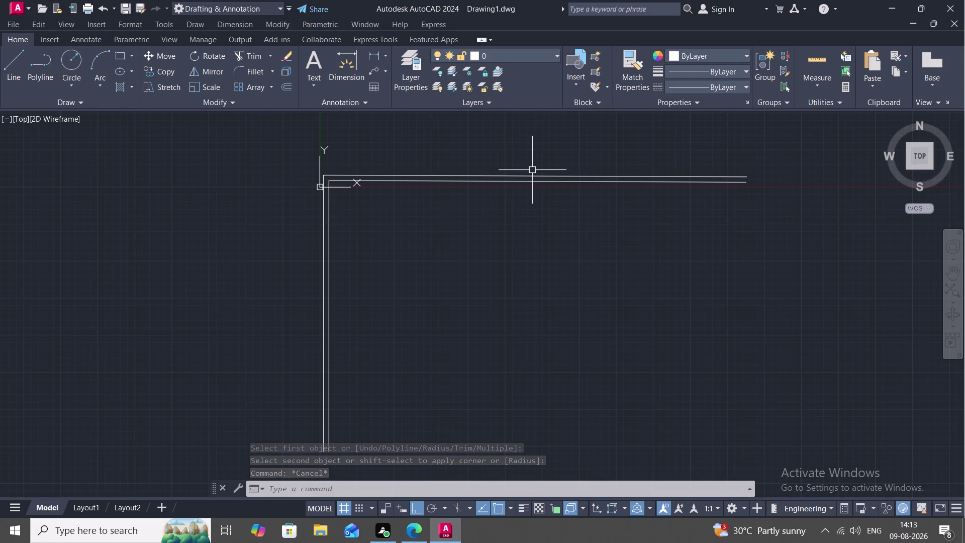
Offset the left wall's inner line 12' to the right for a new interior wall.
key(o)
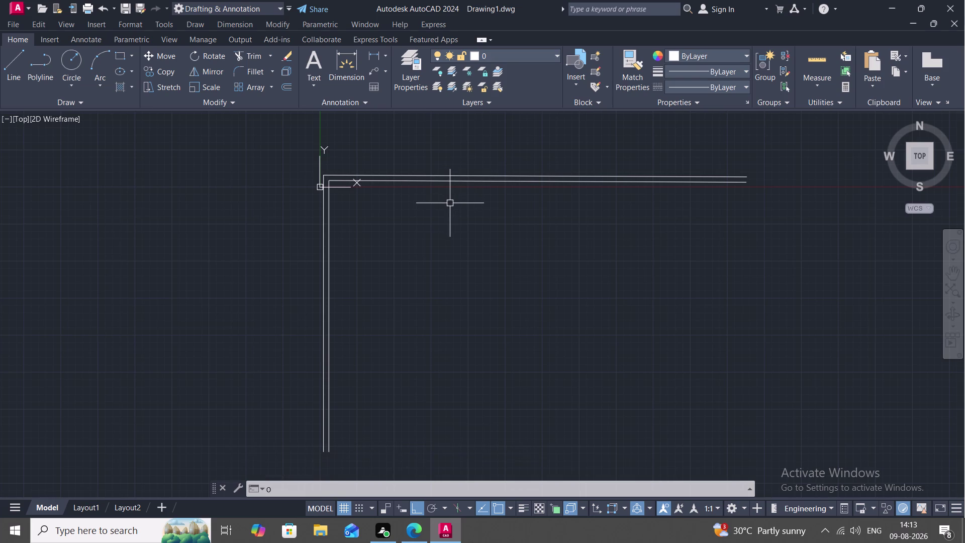
key(space)
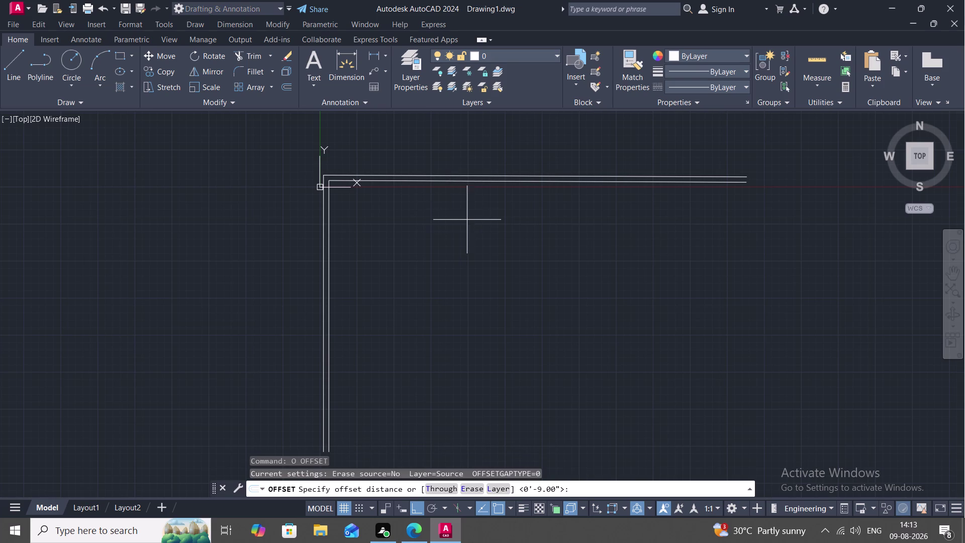
text(12')
key(space)
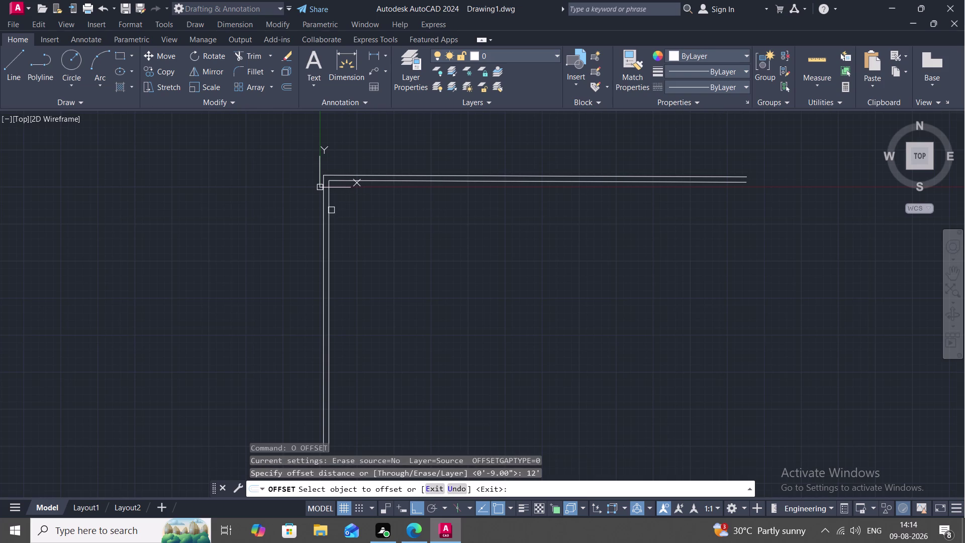
click(330, 214)
click(371, 224)
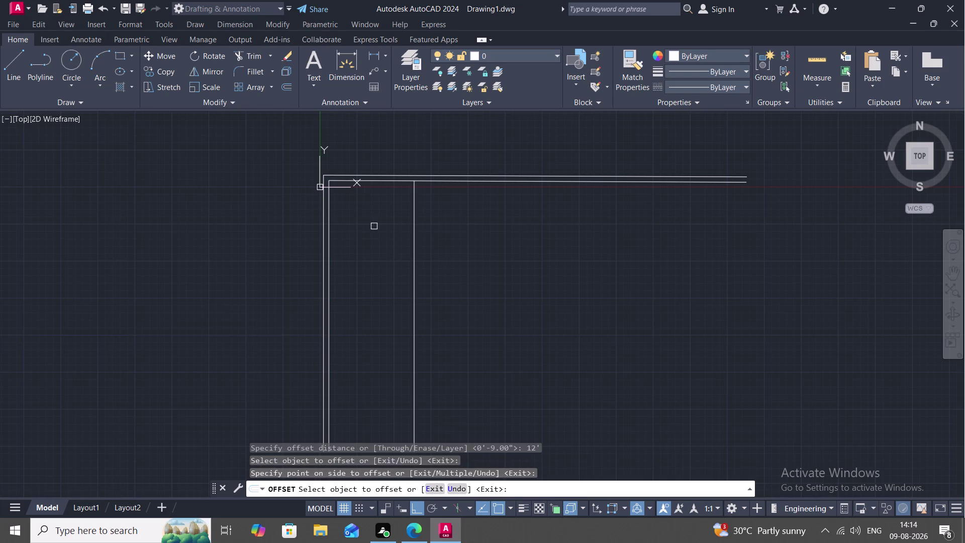
Offset the top wall's inner line 8'-3" downward for a new horizontal wall.
key(o)
key(space)
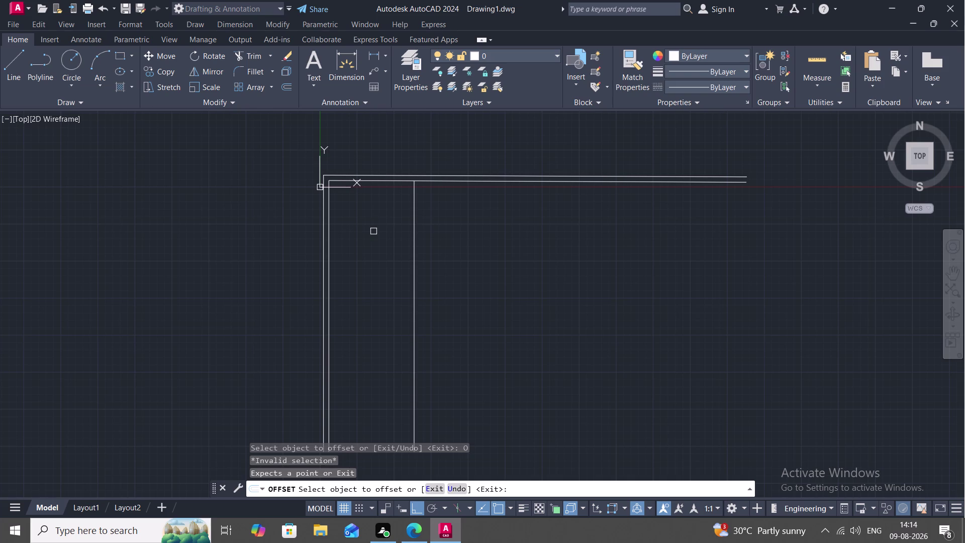
key(Escape)
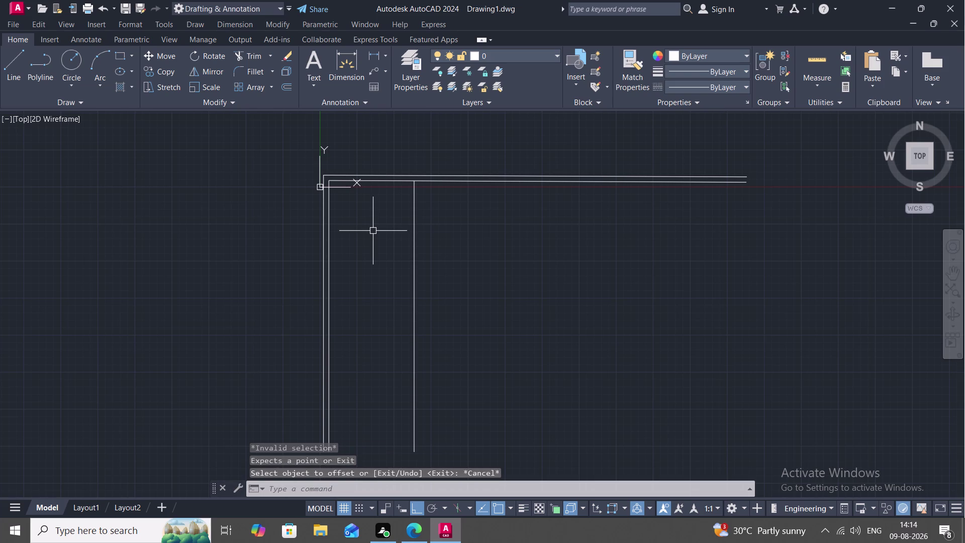
text(O)
key(space)
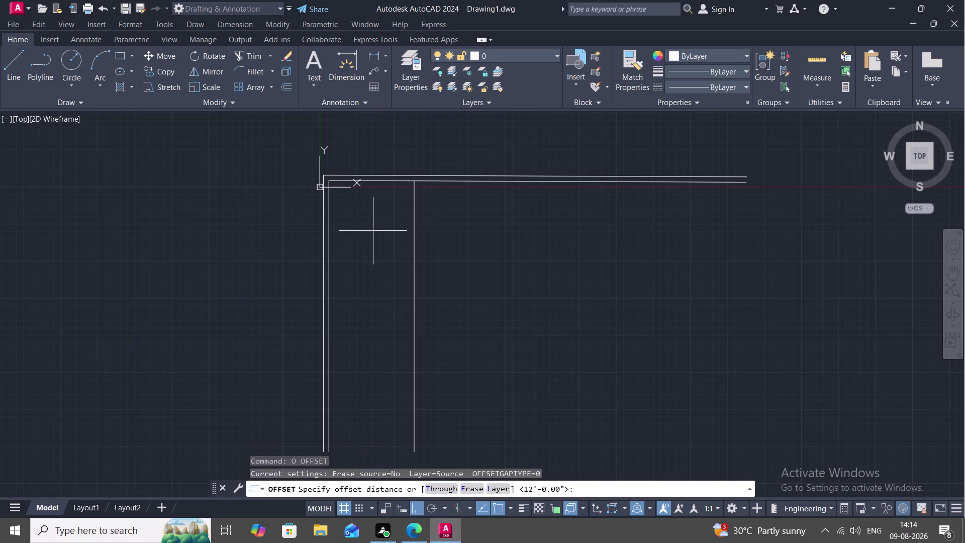
text(8)
text(')
key(3)
text(")
key(space)
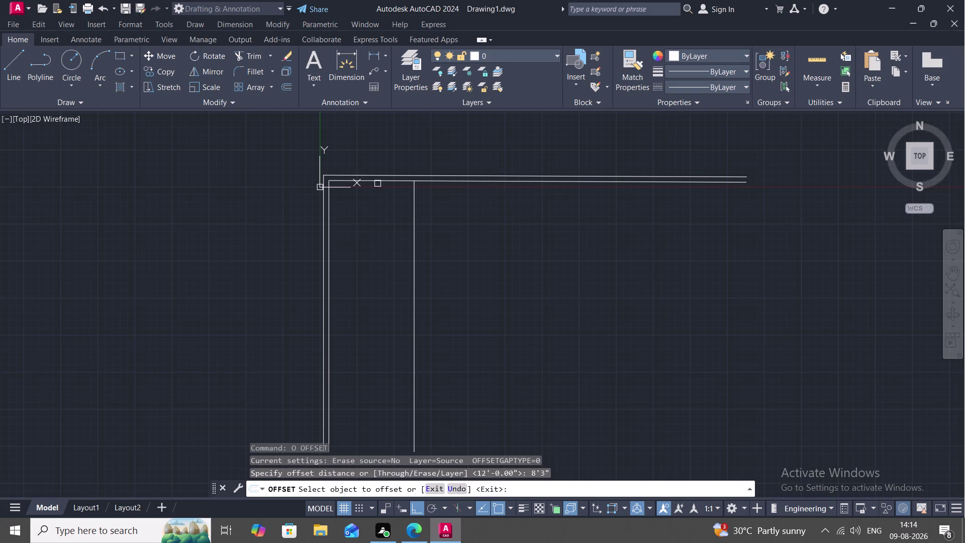
click(384, 180)
click(376, 249)
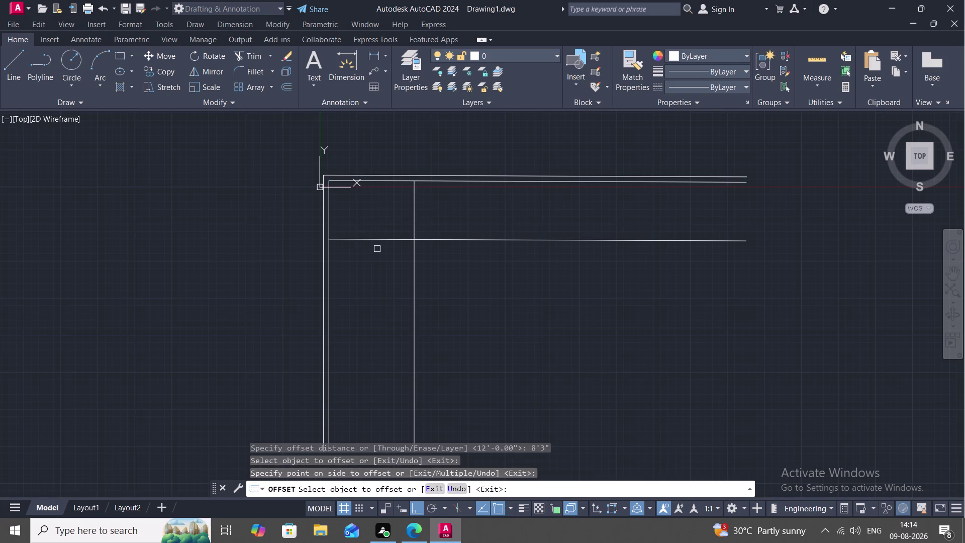
key(Escape)
Double both new wall lines with 9" offsets, to the right and below.
text(O)
key(space)
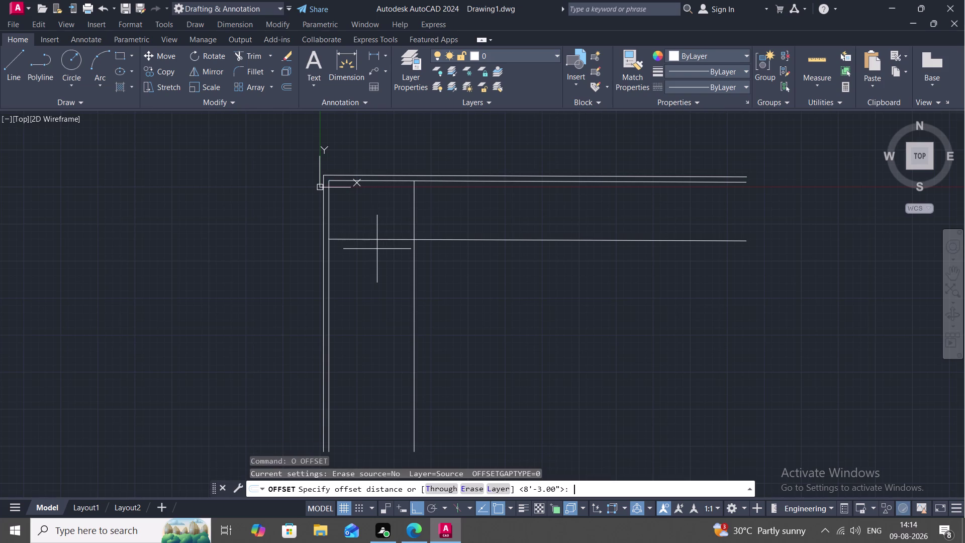
text(9")
key(space)
click(413, 213)
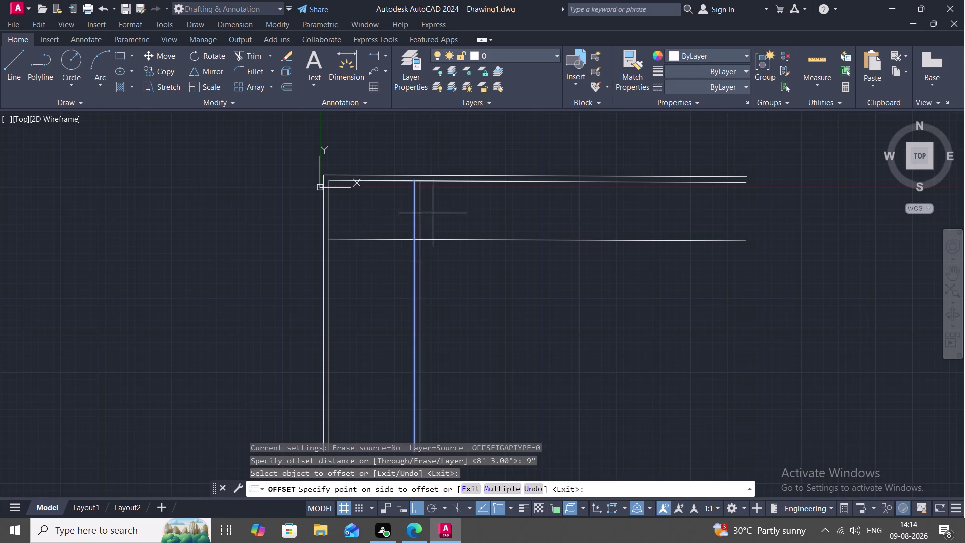
click(437, 216)
click(437, 239)
click(439, 269)
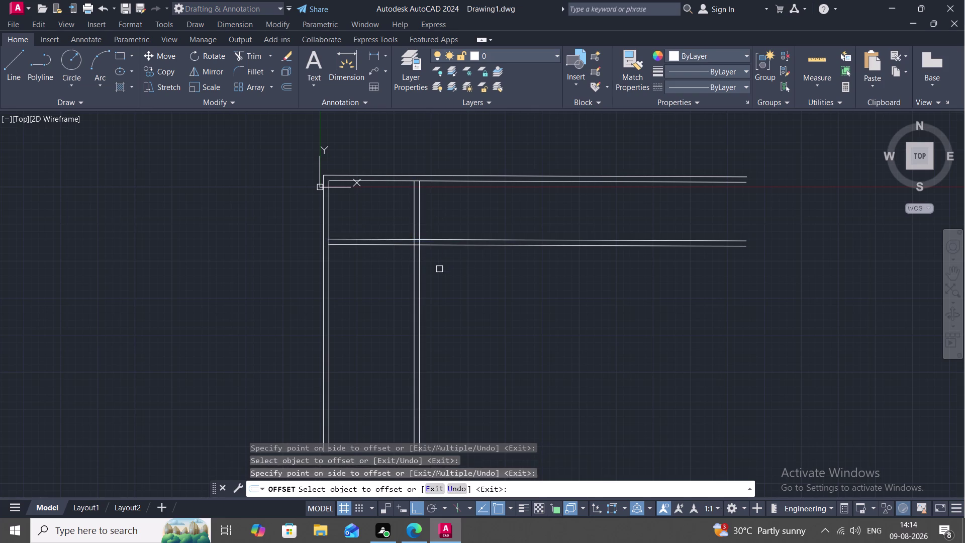
key(Escape)
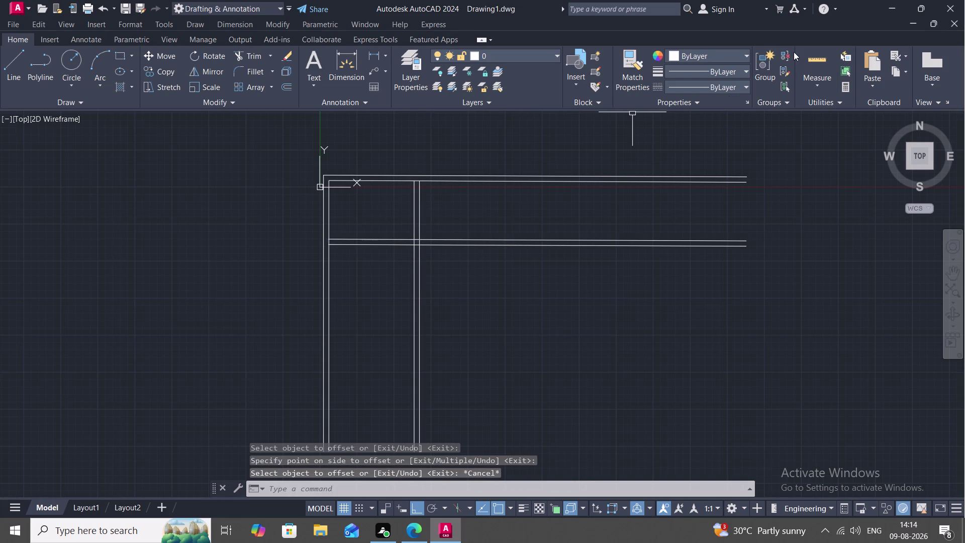
click(820, 57)
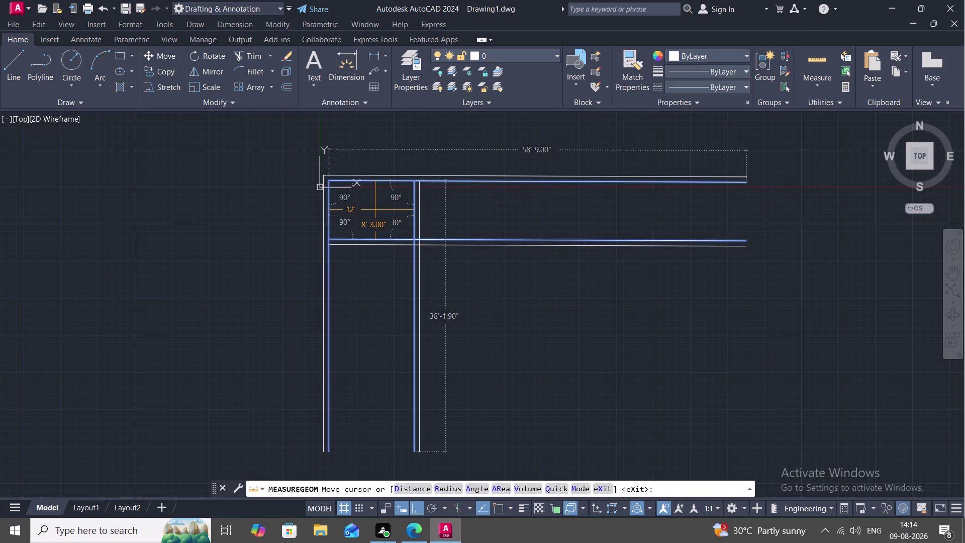
key(Escape)
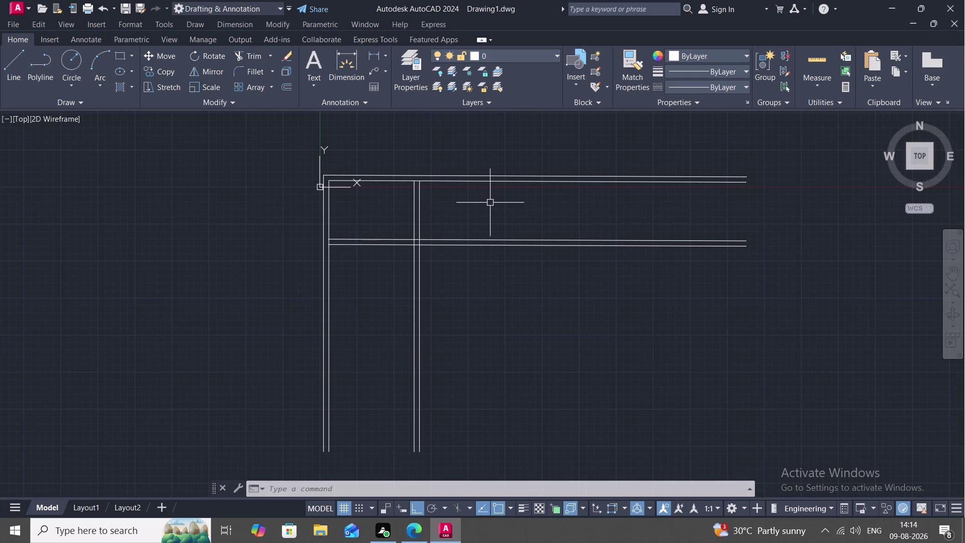
Offset the new interior wall's inner line 12' to the right.
key(o)
key(space)
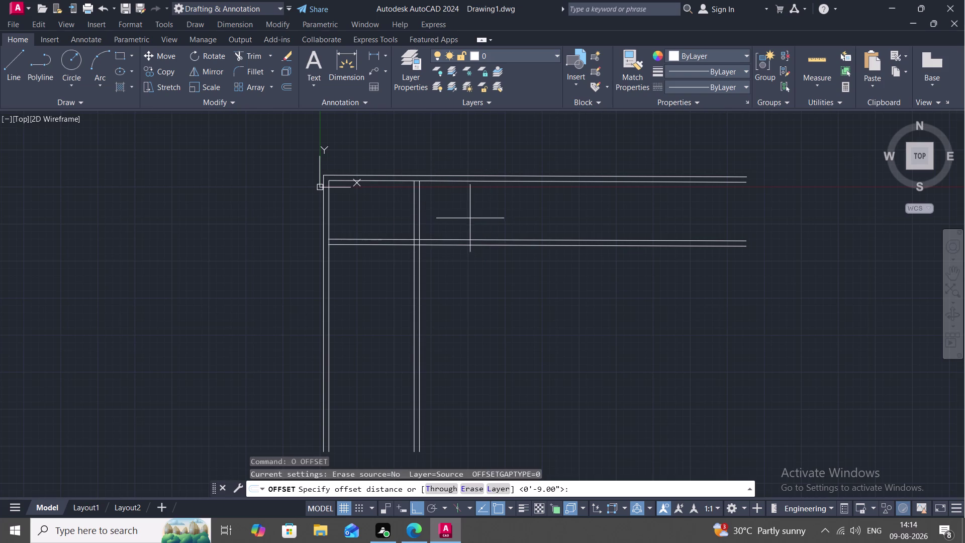
text(12)
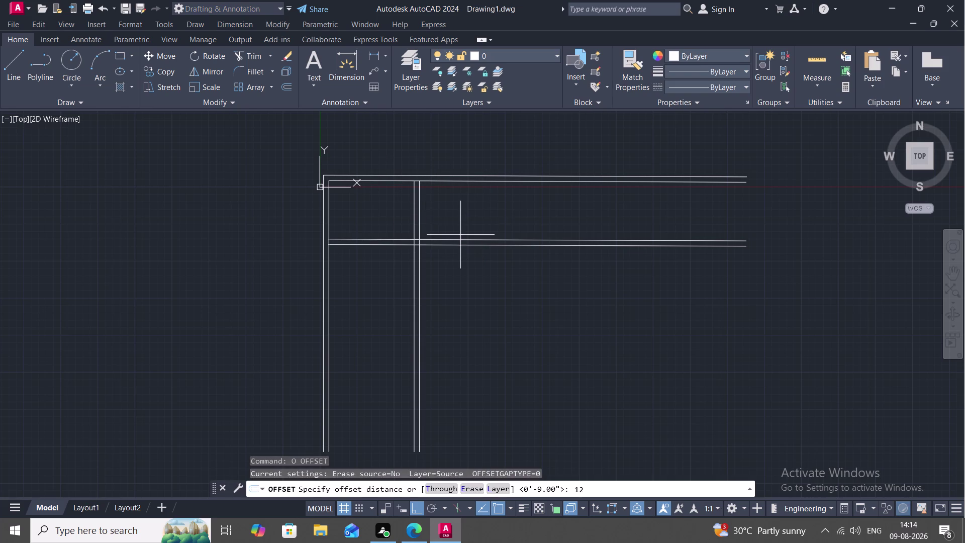
key(apostrophe)
key(space)
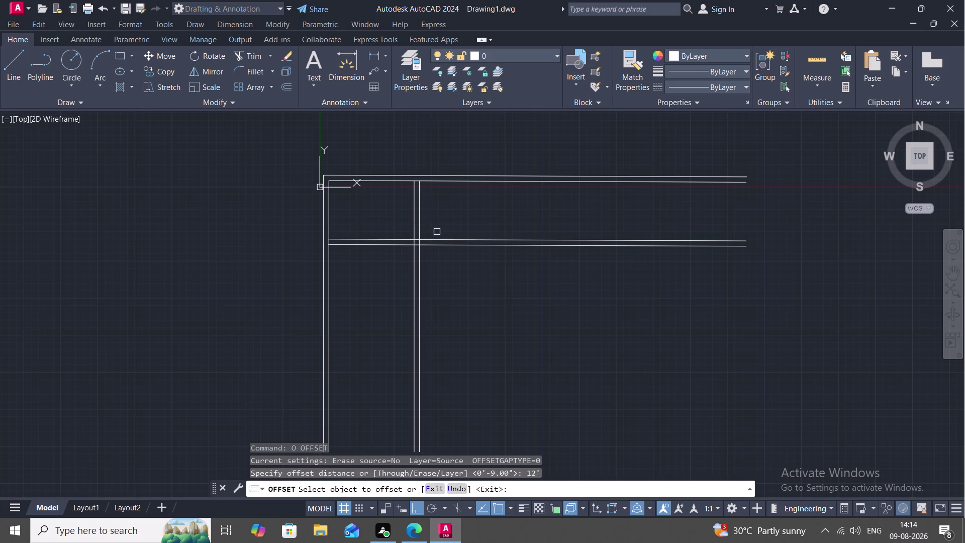
drag(420, 218, 426, 218)
click(485, 232)
key(Escape)
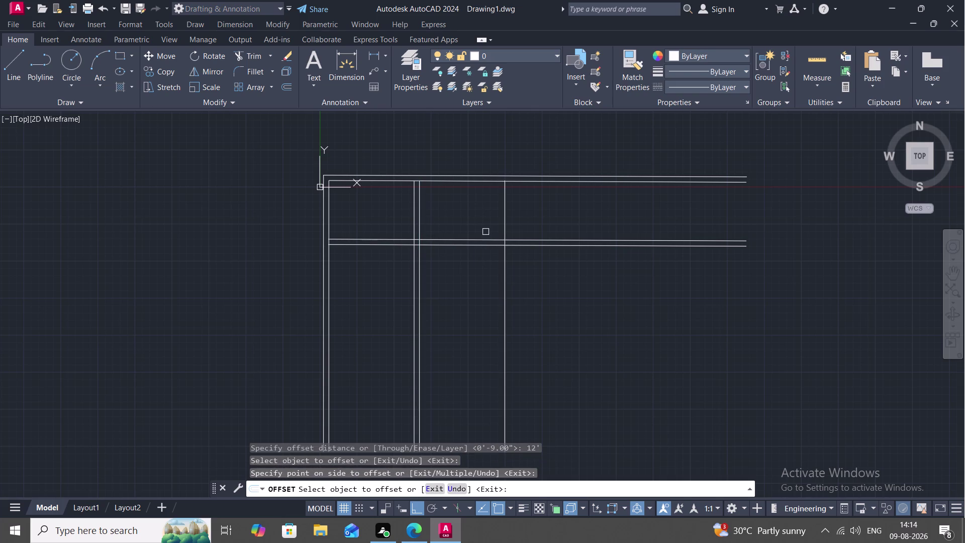
Double that new vertical line with a 9" offset to its right.
key(o)
key(space)
key(9)
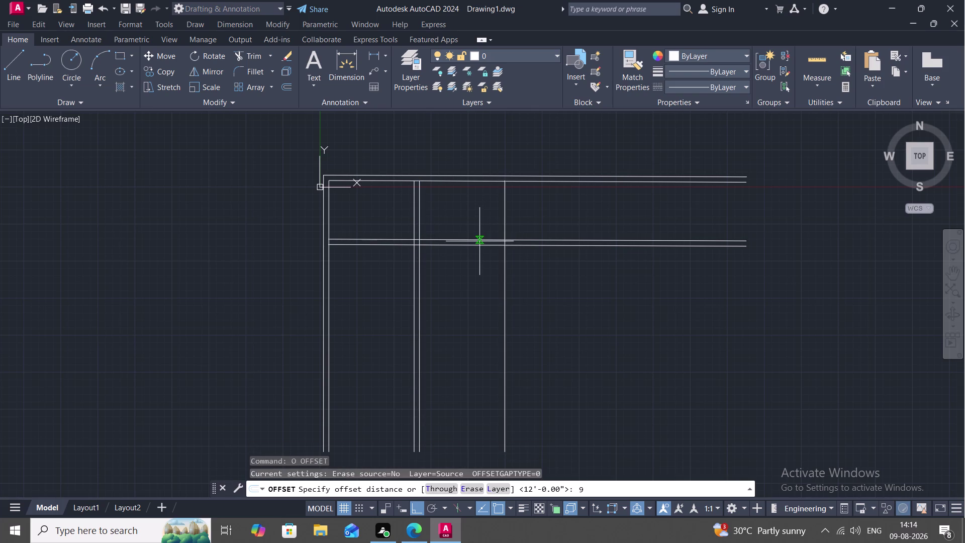
key(shift+quotedbl)
key(space)
click(508, 213)
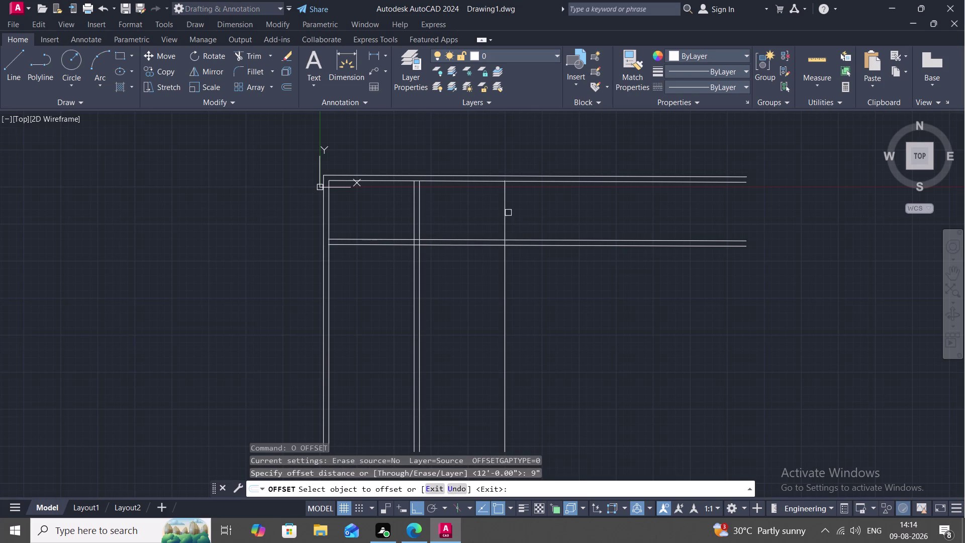
click(505, 211)
click(534, 218)
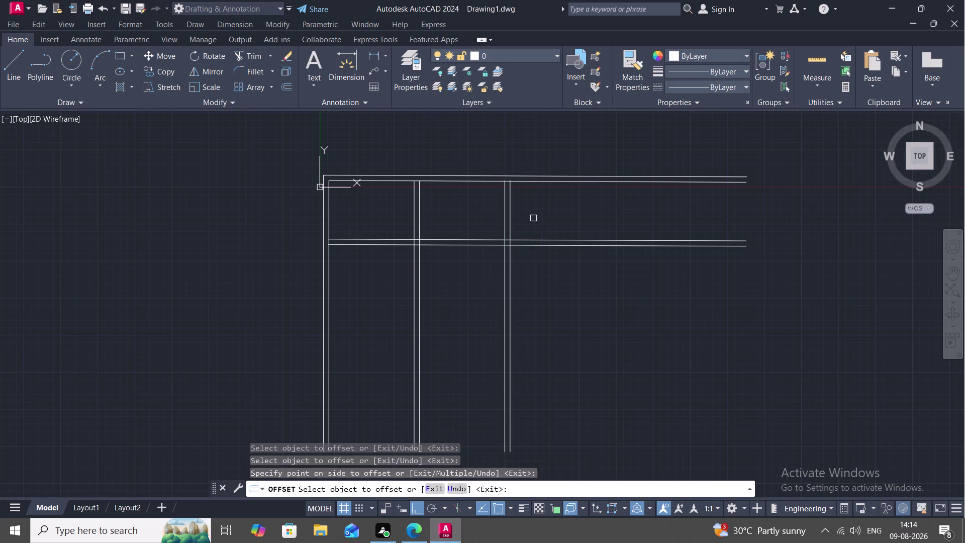
key(Escape)
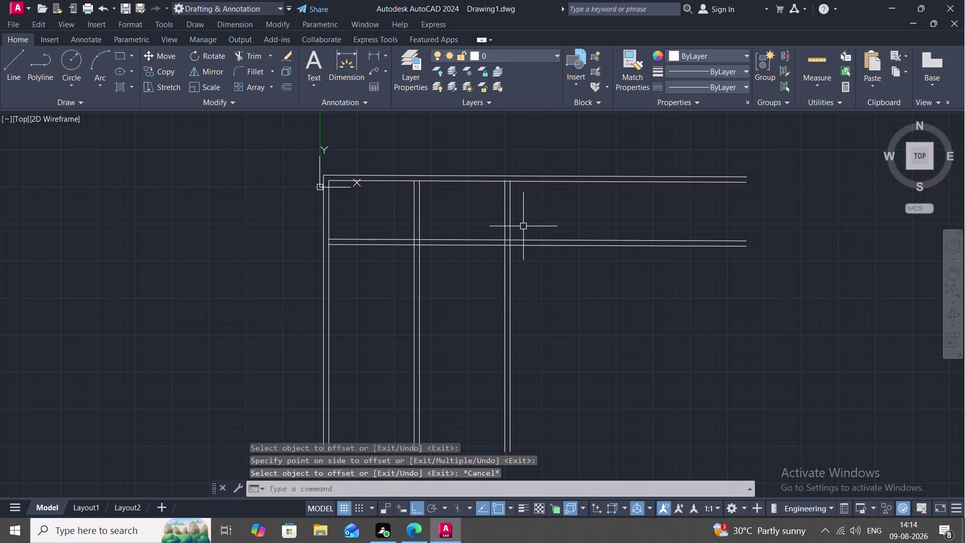
Offset the wall line another 12' further right.
key(o)
key(space)
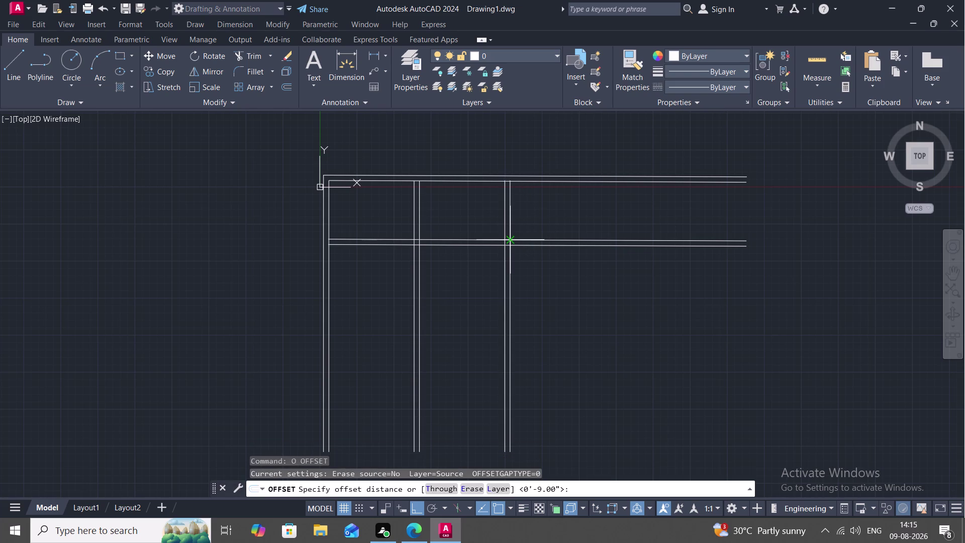
key(space)
key(space)
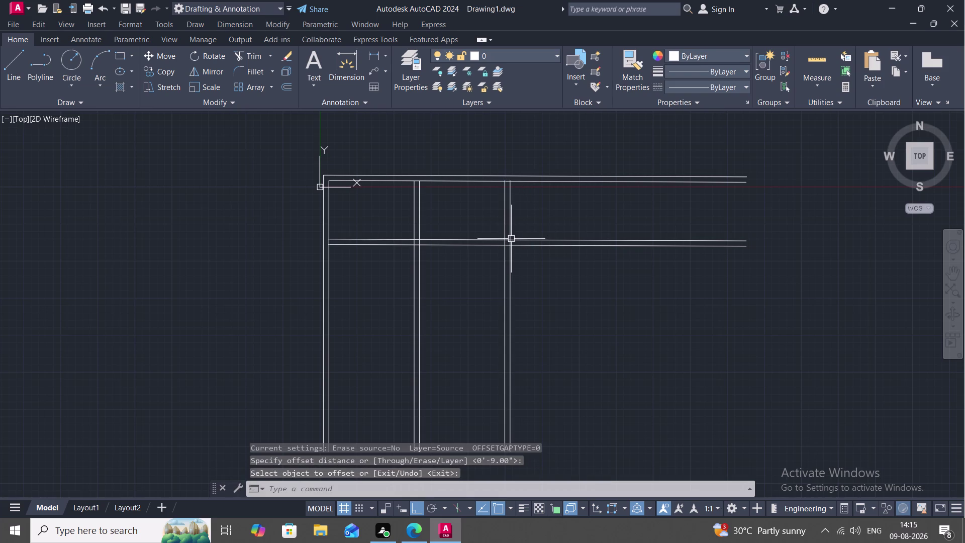
key(space)
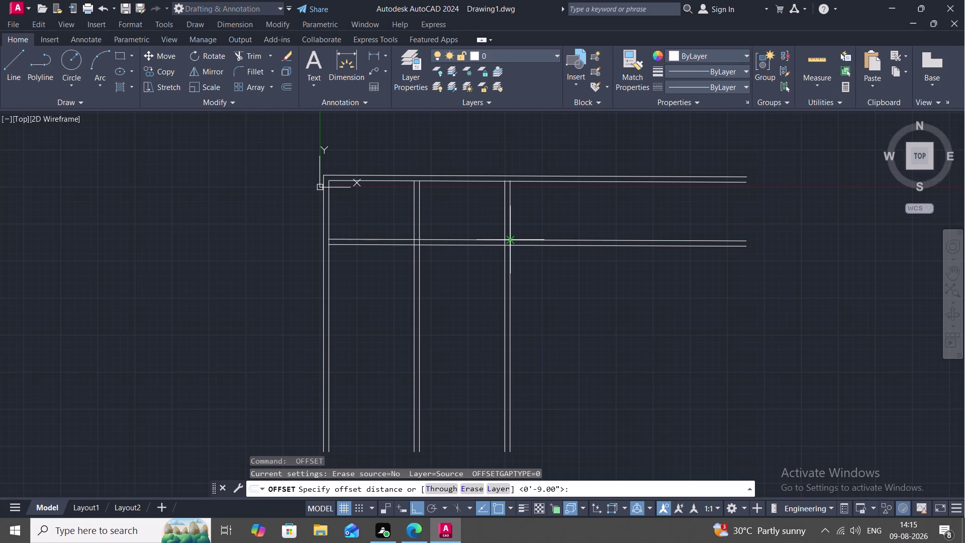
text(12')
key(space)
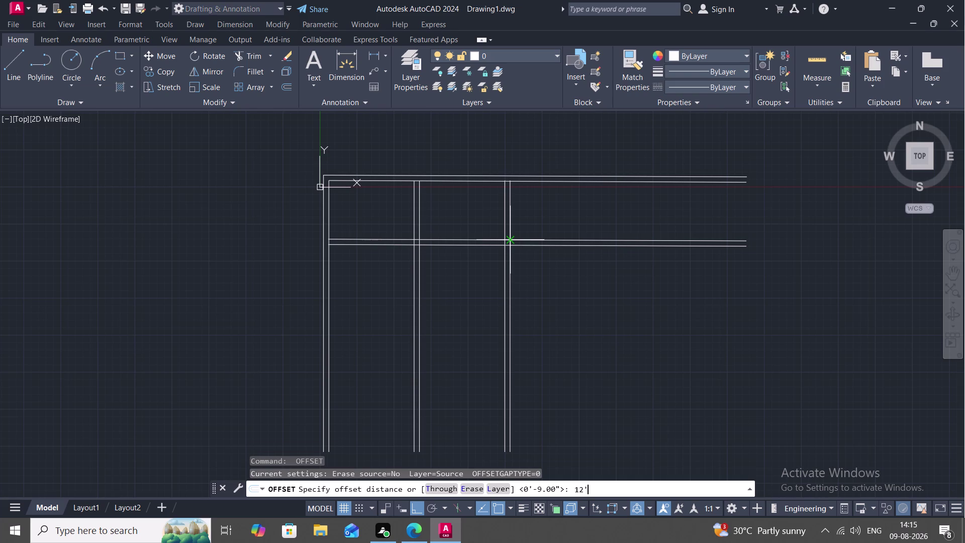
click(509, 228)
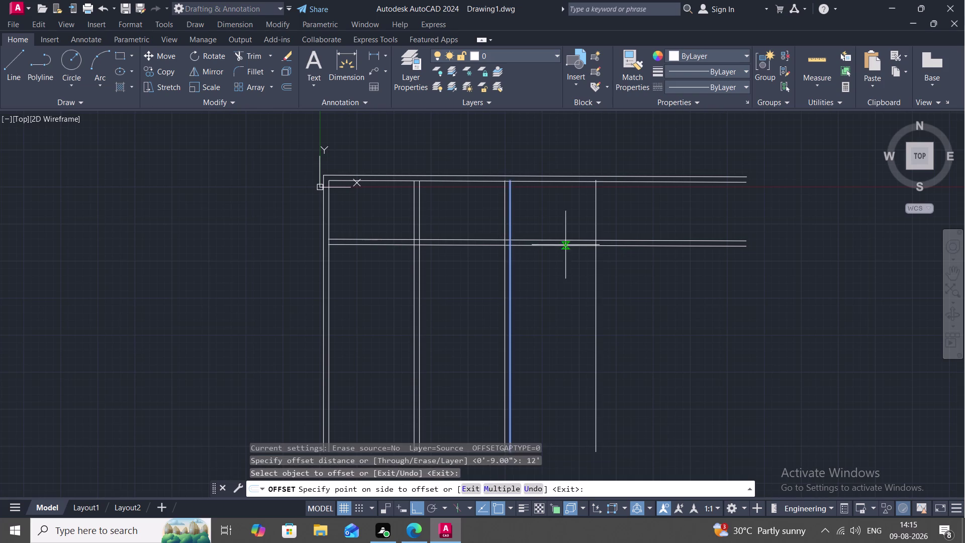
click(580, 245)
key(Escape)
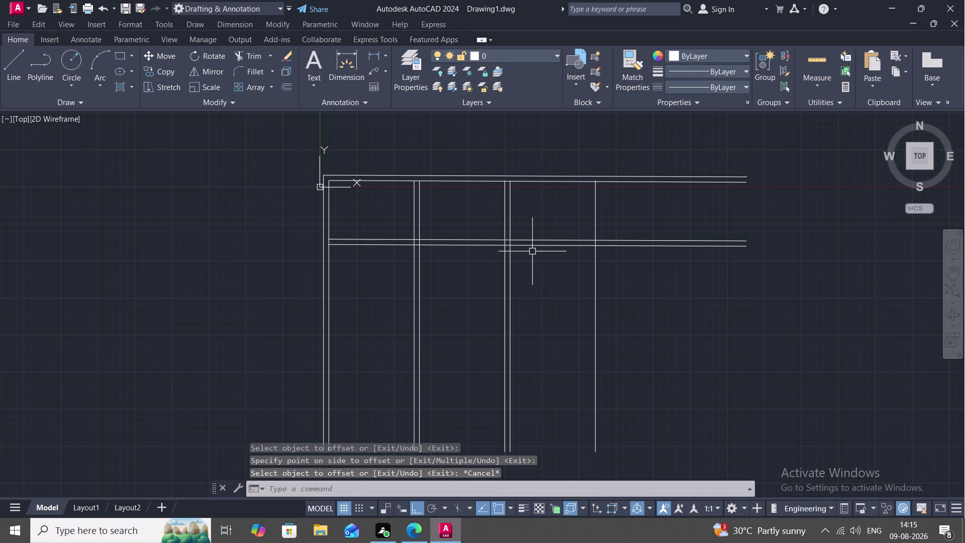
Offset the rightmost new wall line 9" to its right side.
key(o)
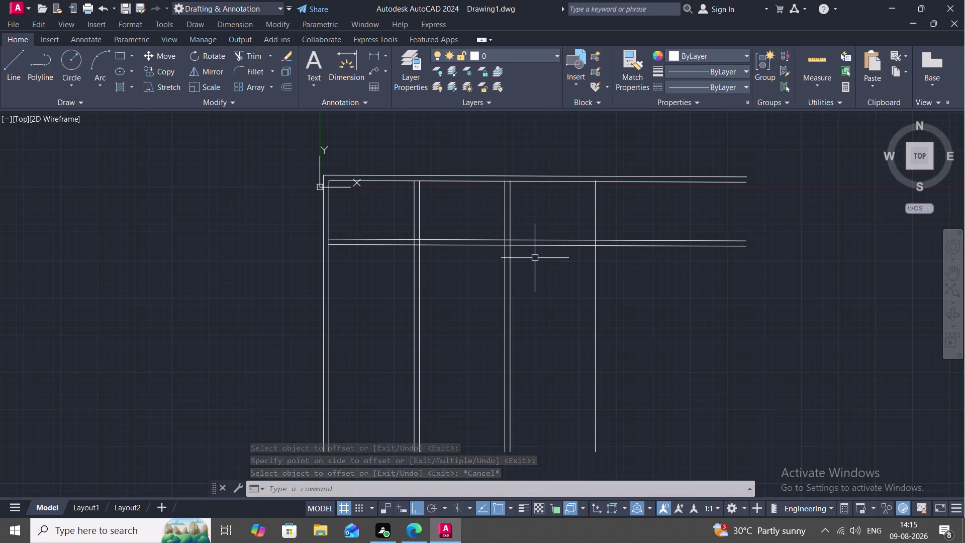
key(space)
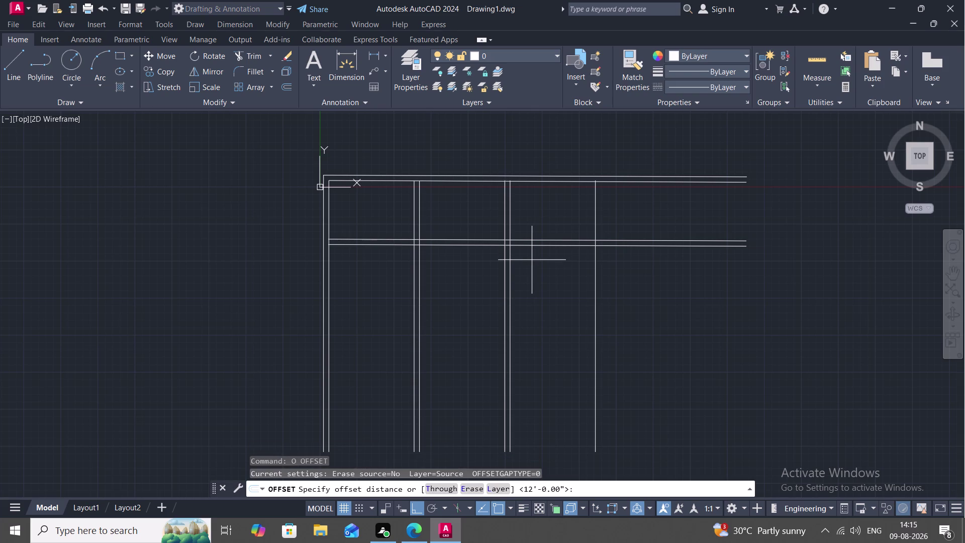
key(9)
key(shift+quotedbl)
key(space)
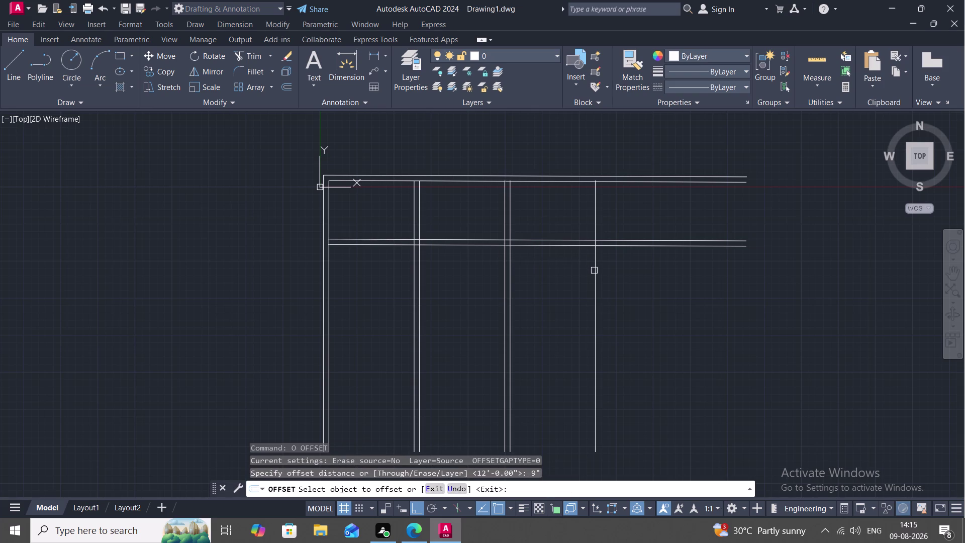
click(594, 271)
drag(625, 285, 637, 291)
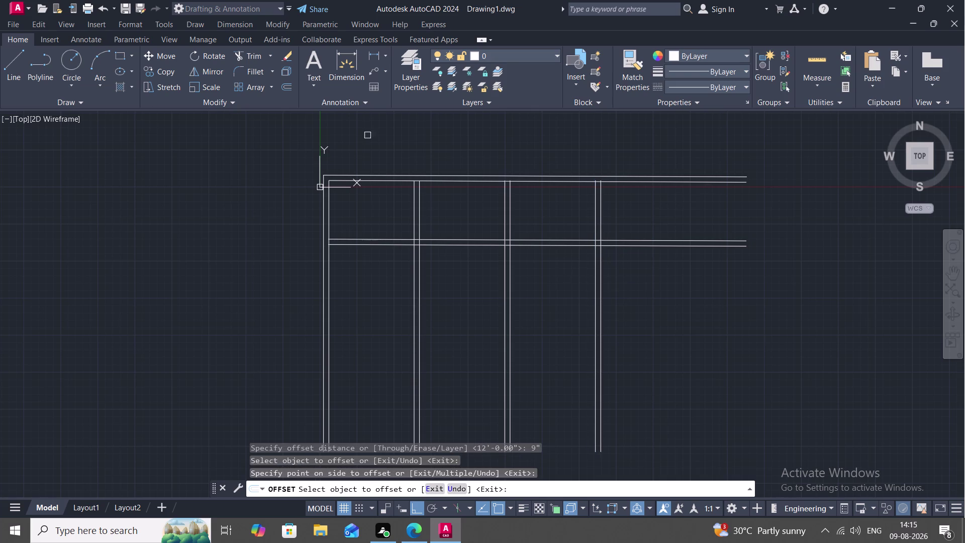
click(12, 67)
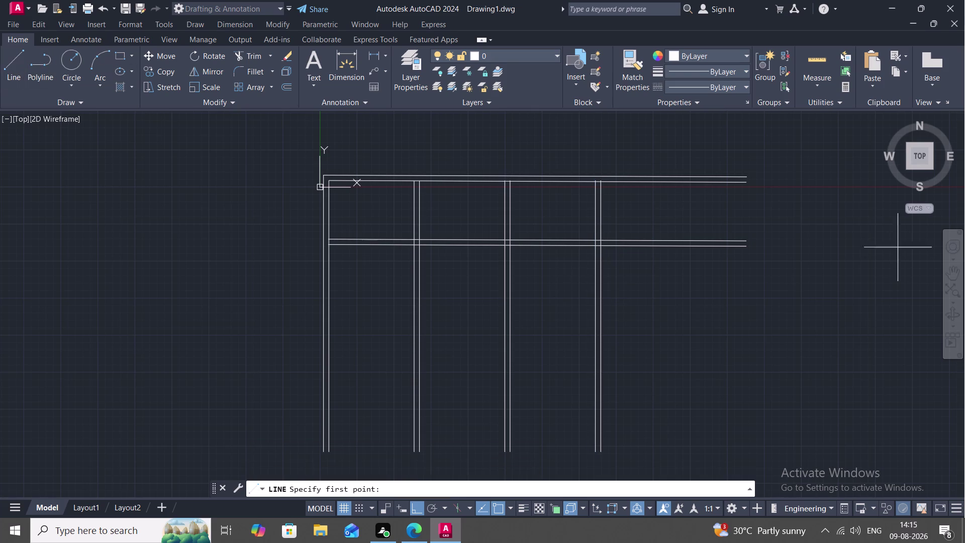
Draw a vertical line down from the top wall's right end.
click(747, 176)
click(754, 445)
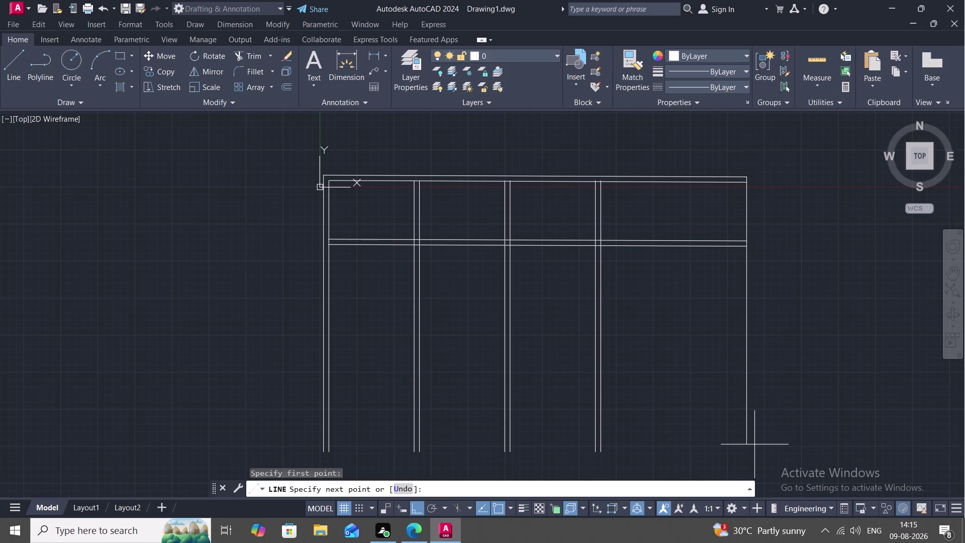
key(Escape)
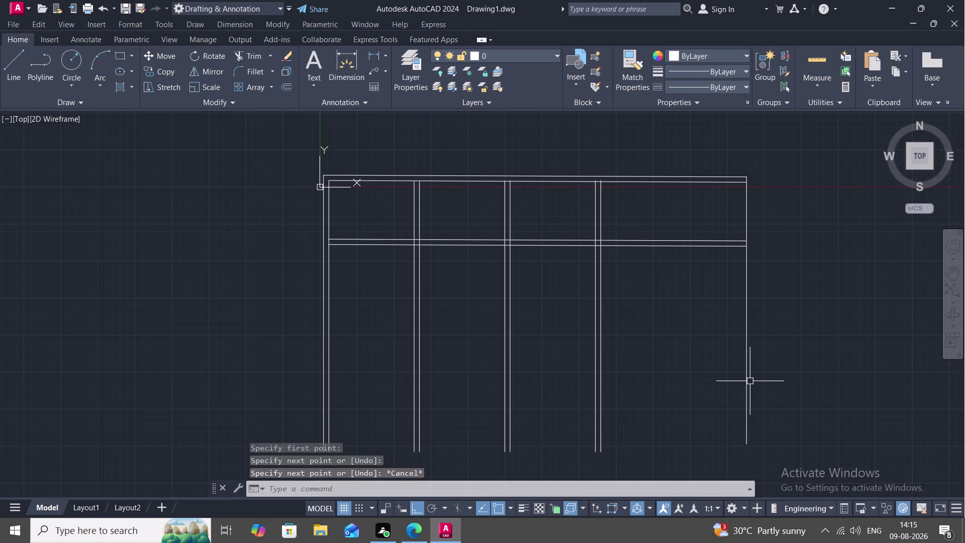
Offset the new right edge line 9" inward to double it.
text(O)
key(space)
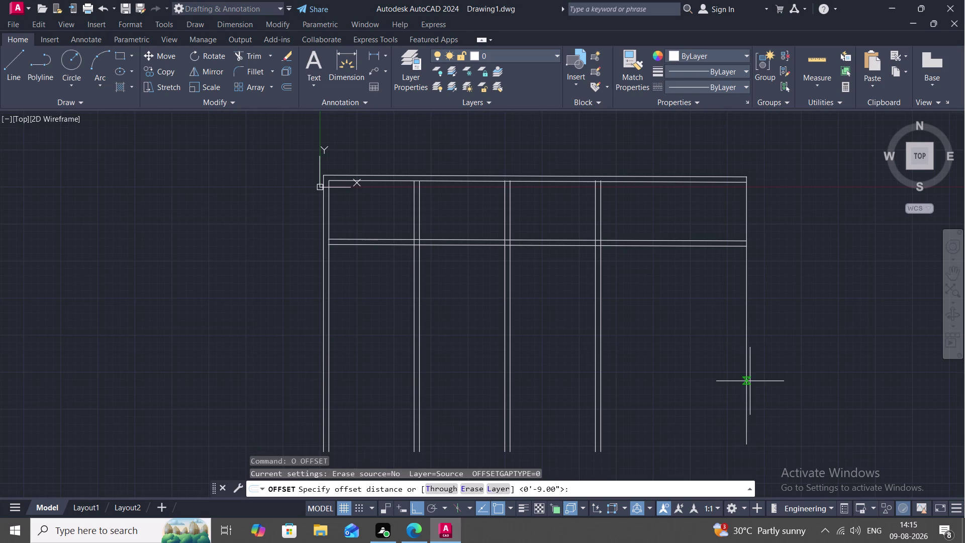
key(space)
click(745, 370)
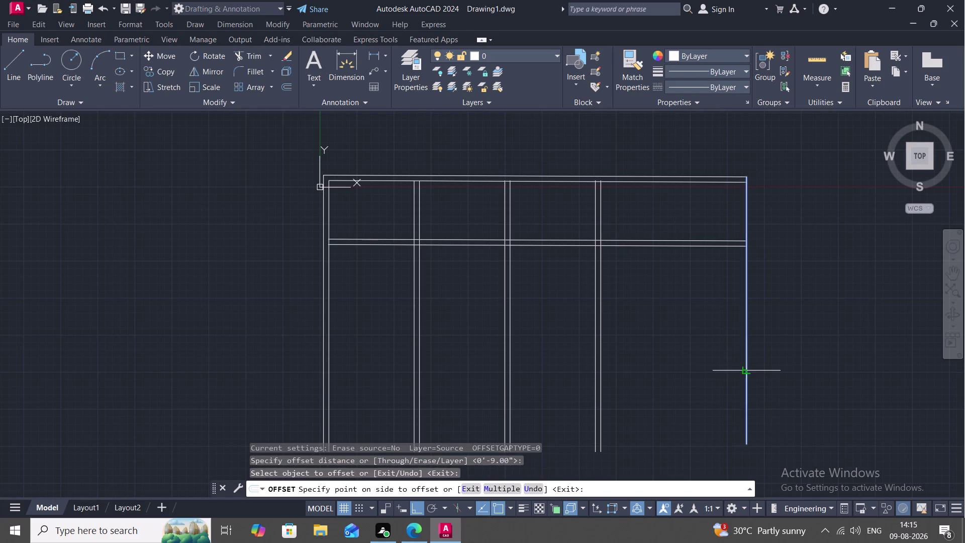
click(714, 370)
click(811, 62)
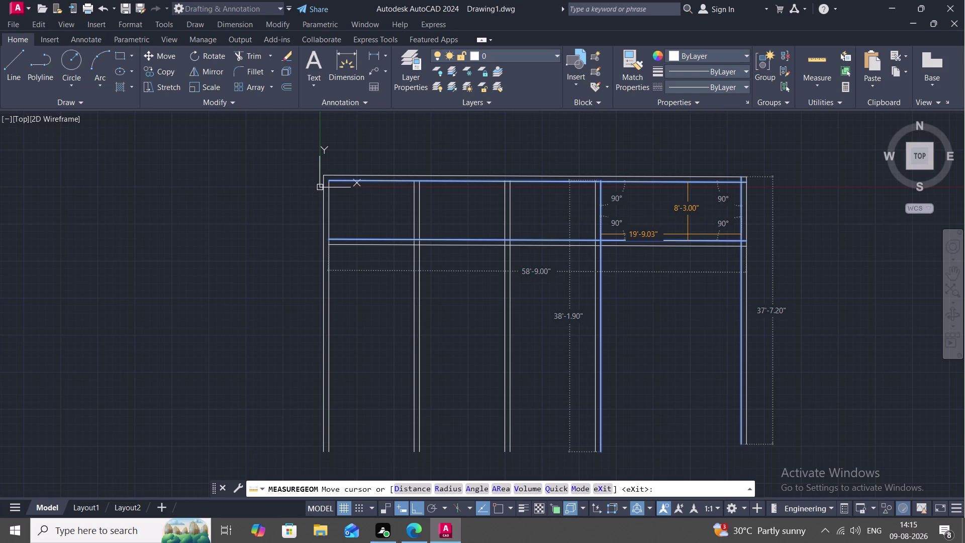
Trim the three overshooting line ends at the top-right corner.
key(Escape)
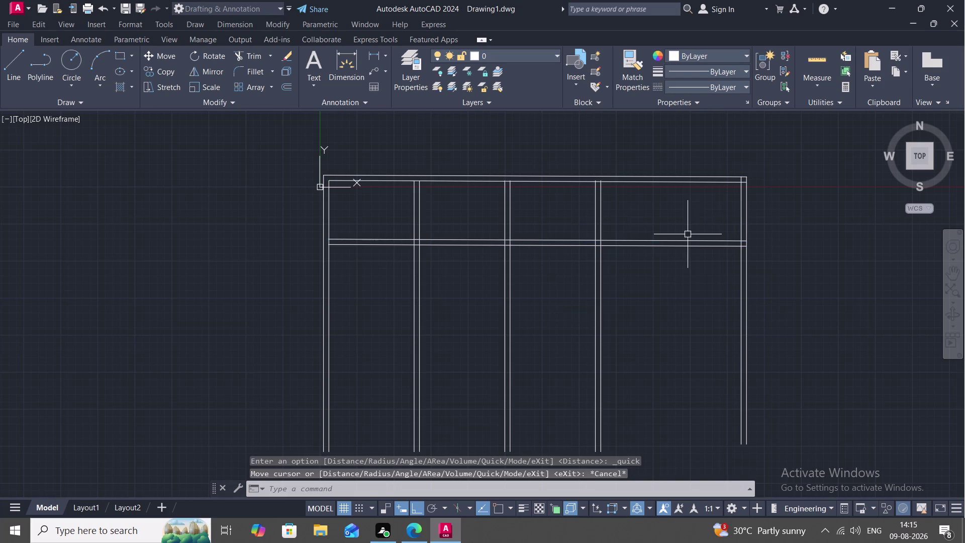
scroll(up, 3)
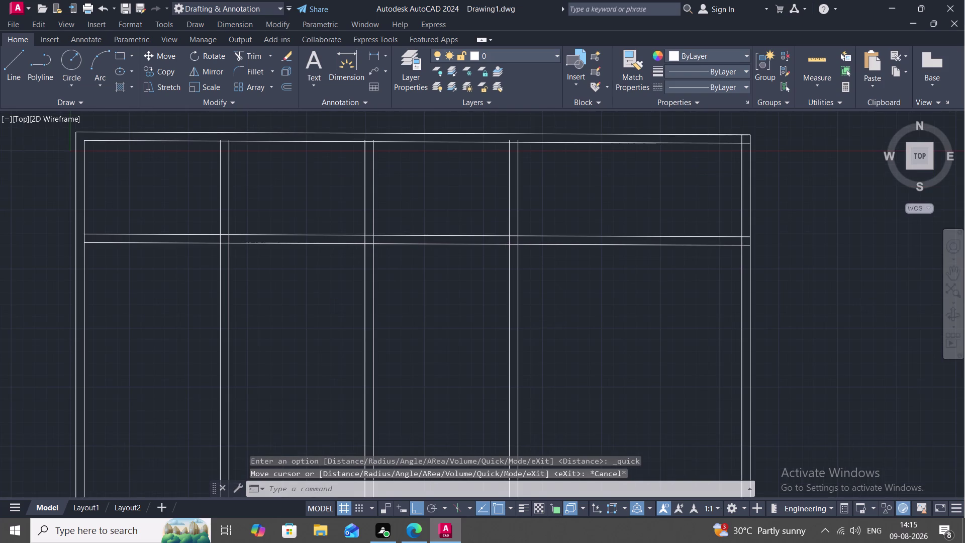
text(T)
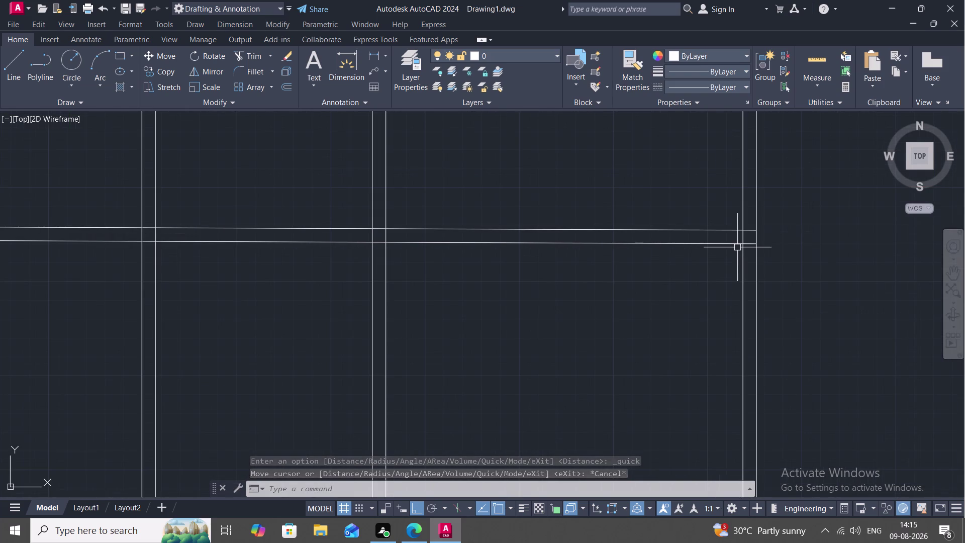
text(R)
key(space)
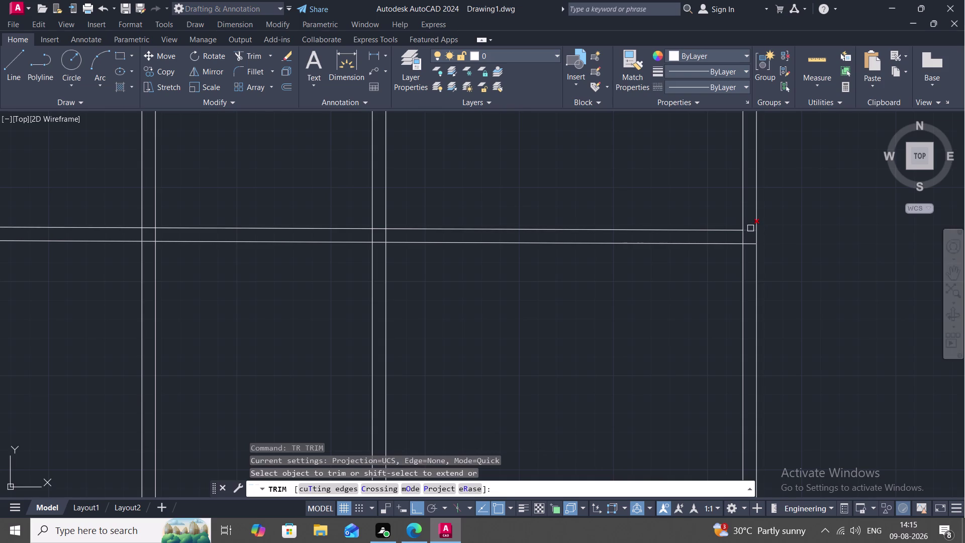
click(751, 228)
click(751, 244)
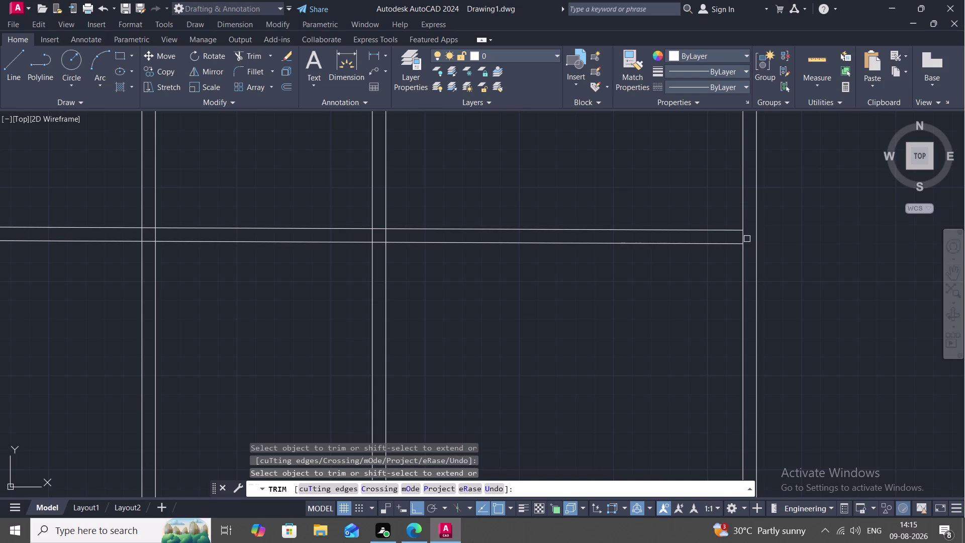
click(742, 239)
scroll(down, 3)
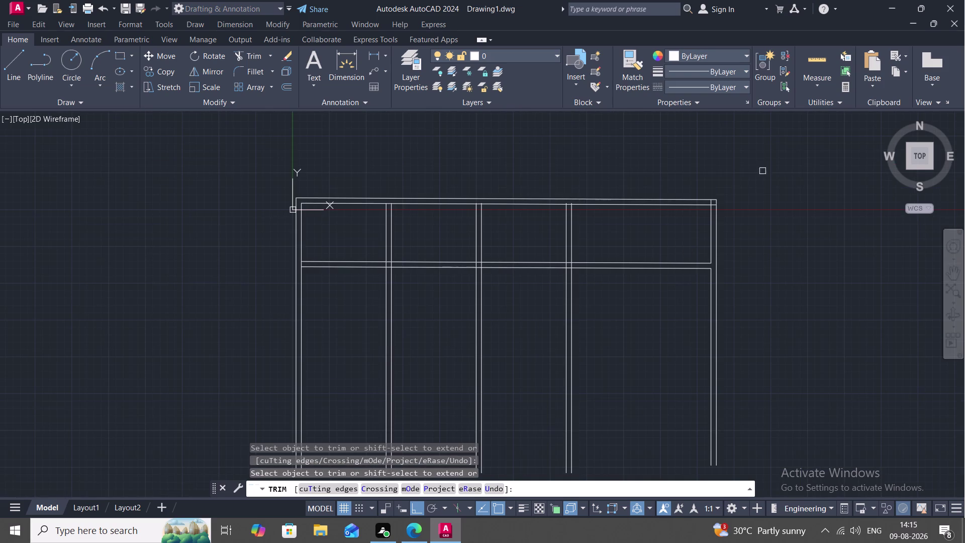
click(812, 70)
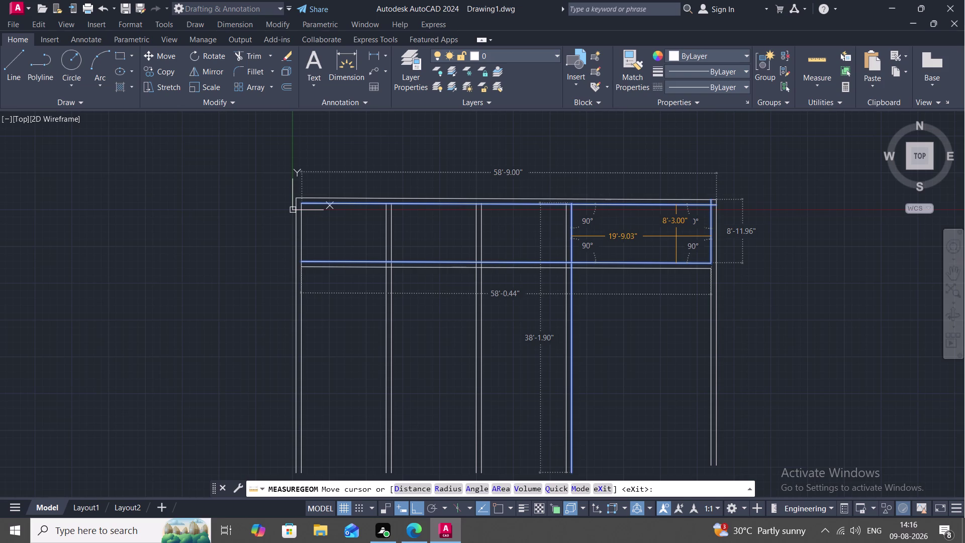
Delete the two stray inner right-wall pieces beside the corridor.
key(Escape)
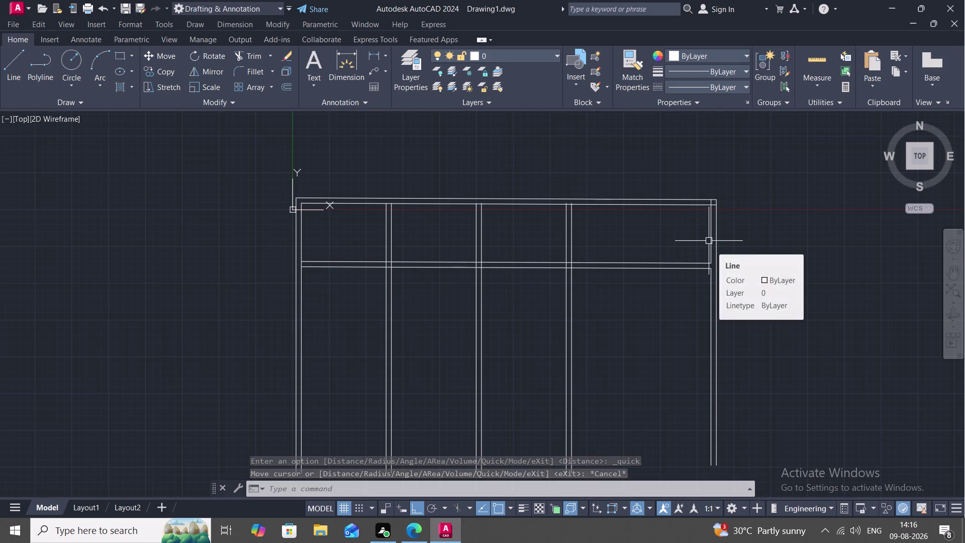
click(710, 243)
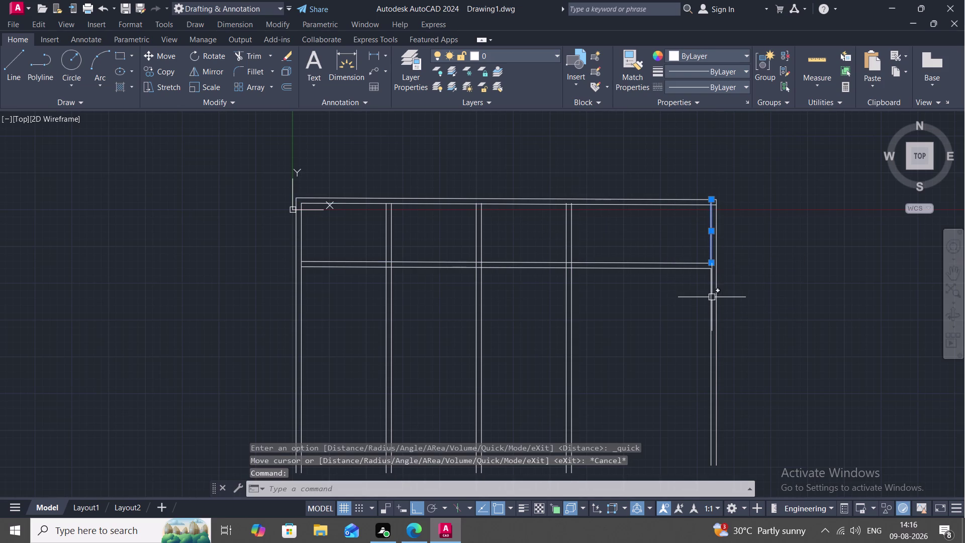
click(711, 297)
key(Delete)
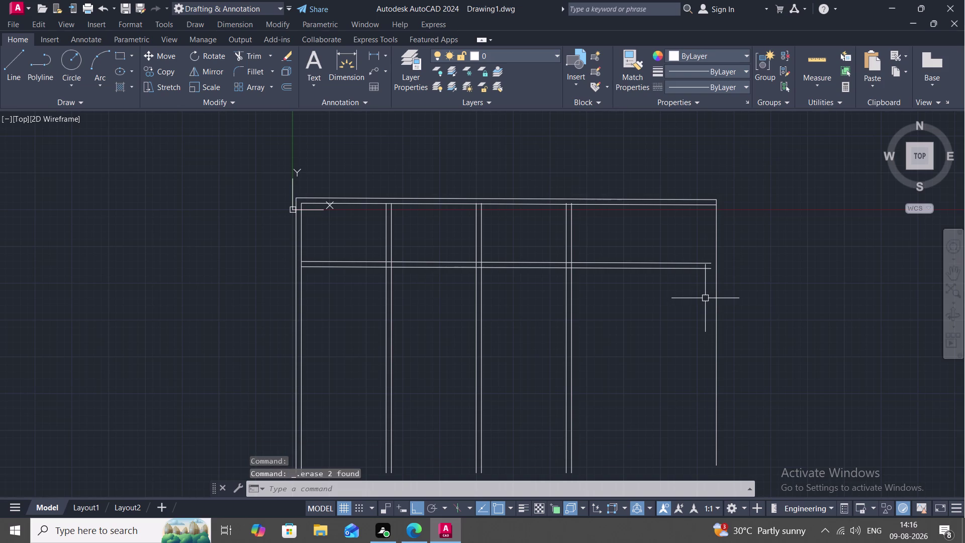
text(O)
key(space)
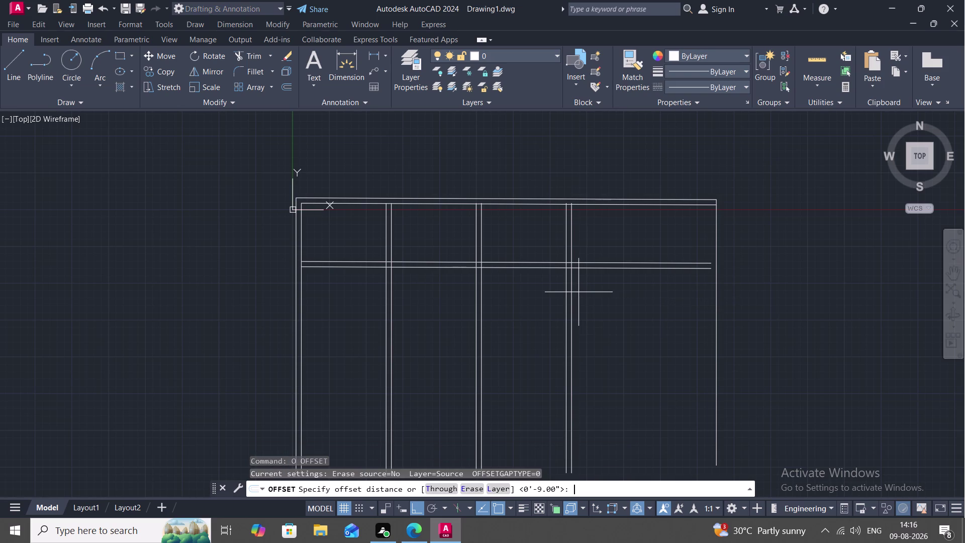
Offset the third interior wall line 19' to the right.
key(space)
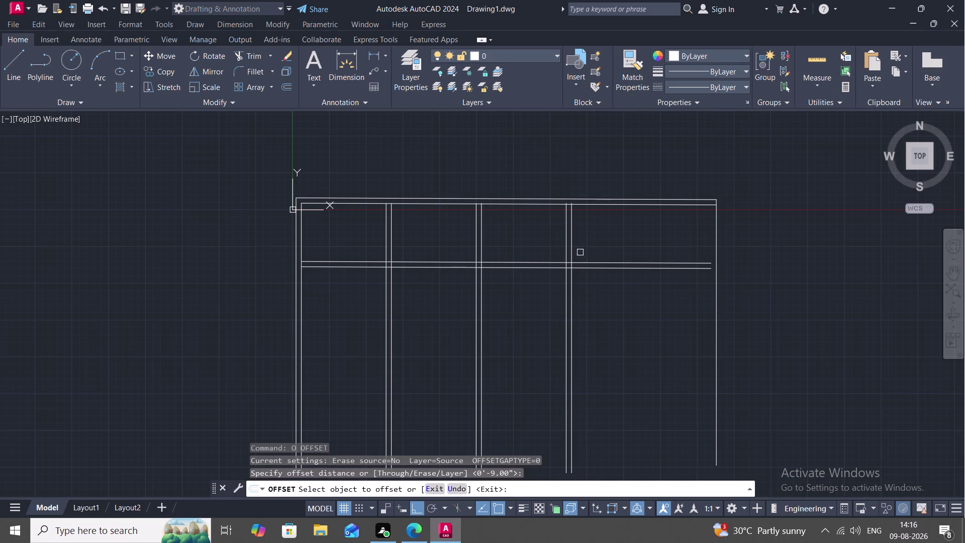
click(573, 236)
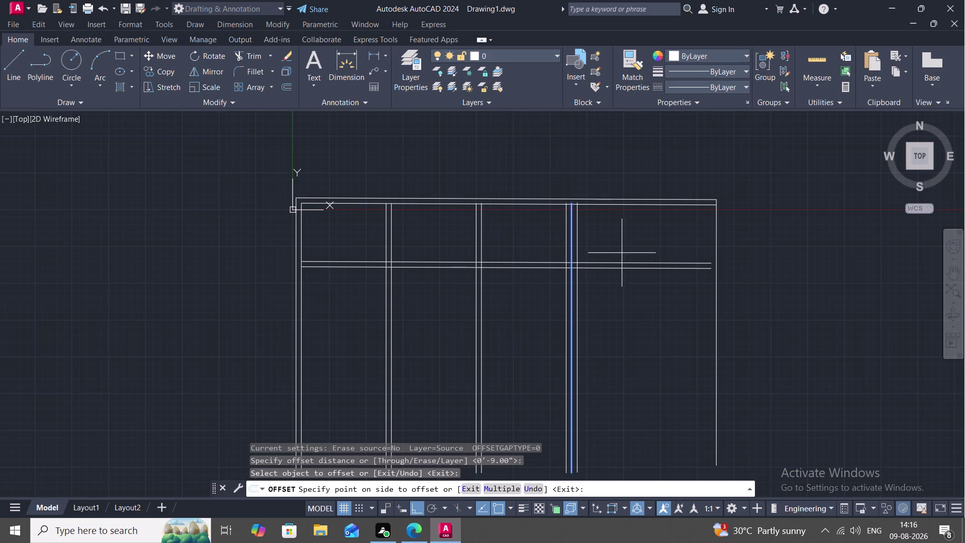
key(Escape)
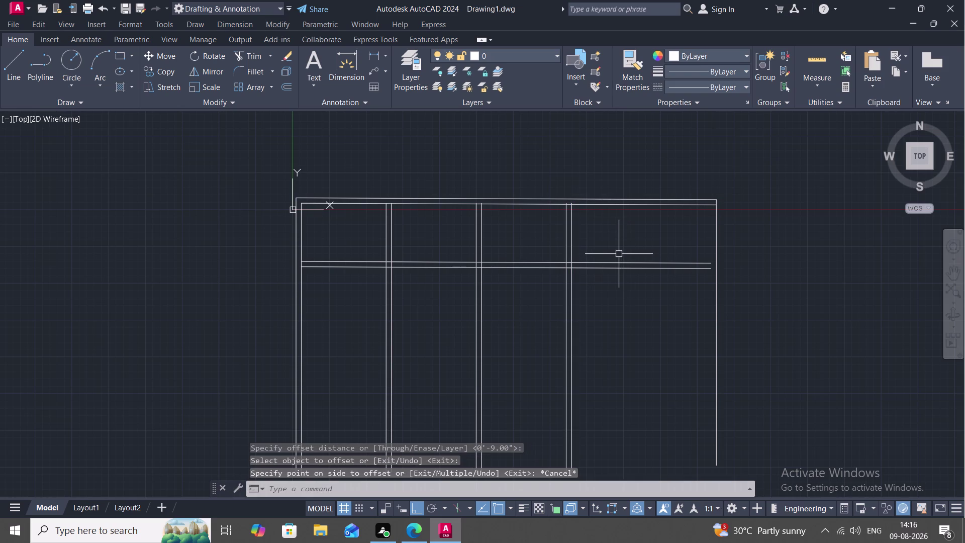
key(o)
key(space)
key(1)
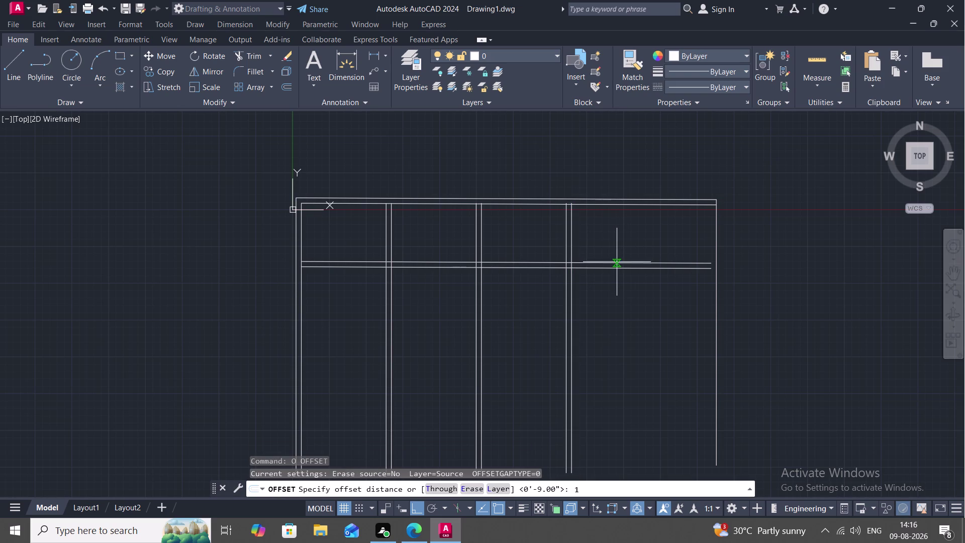
key(9)
key(apostrophe)
key(space)
click(573, 238)
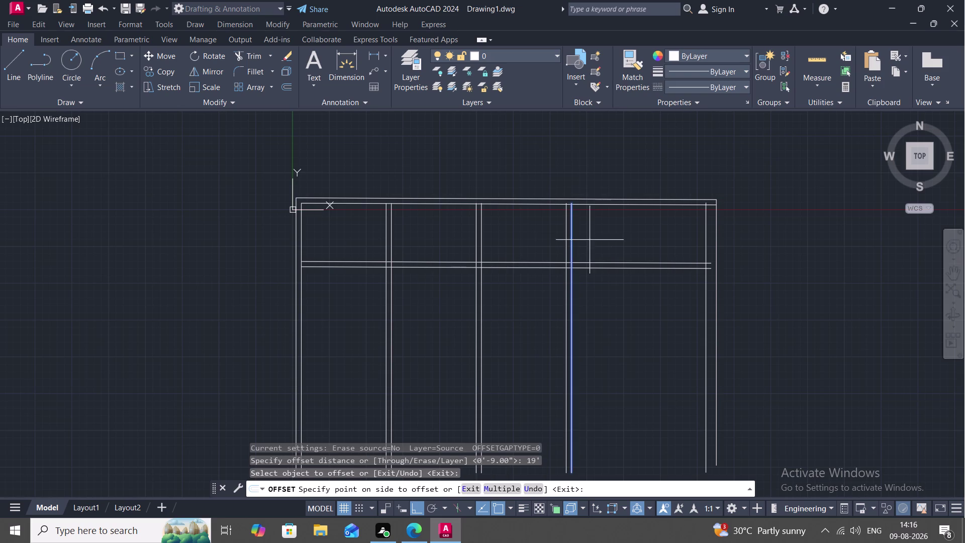
click(658, 244)
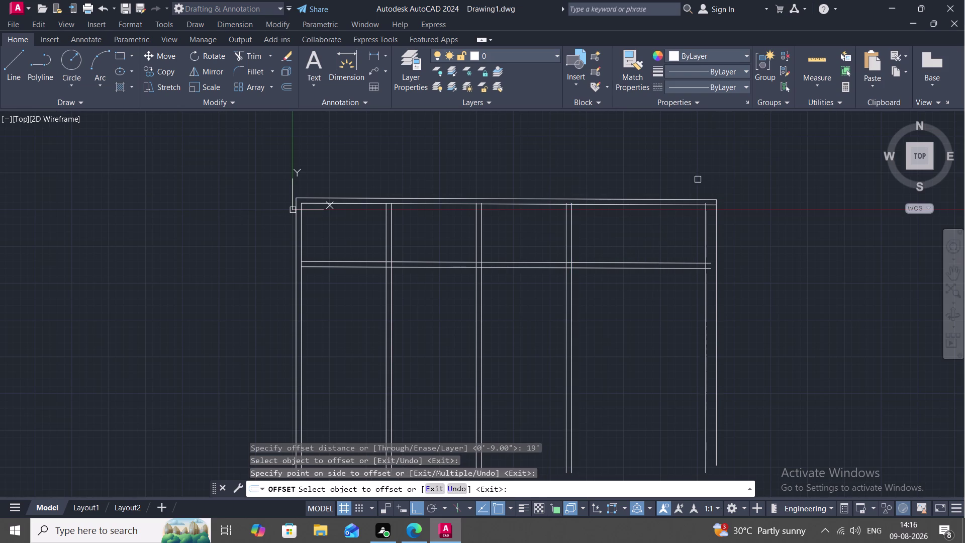
click(812, 59)
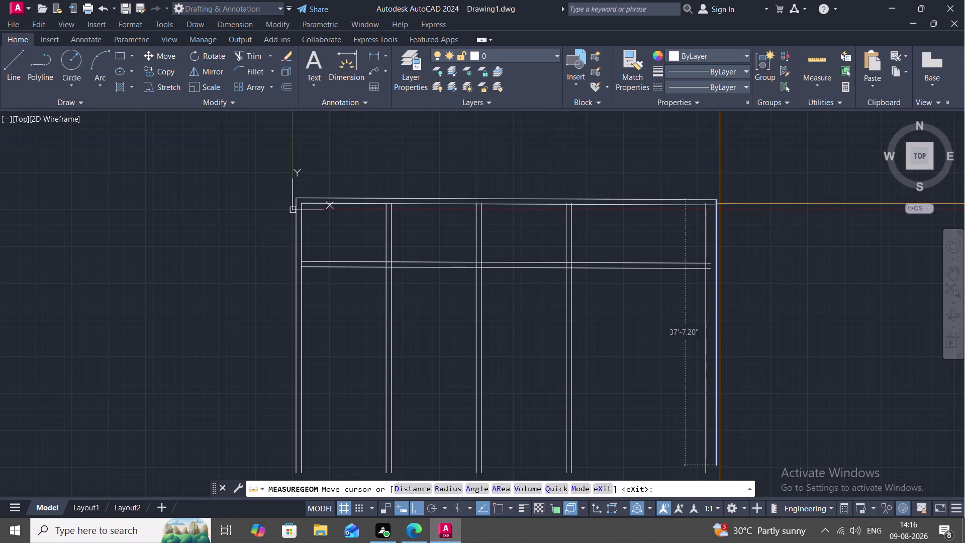
Select and deselect the inner left wall line, then start the Dimension command.
key(Escape)
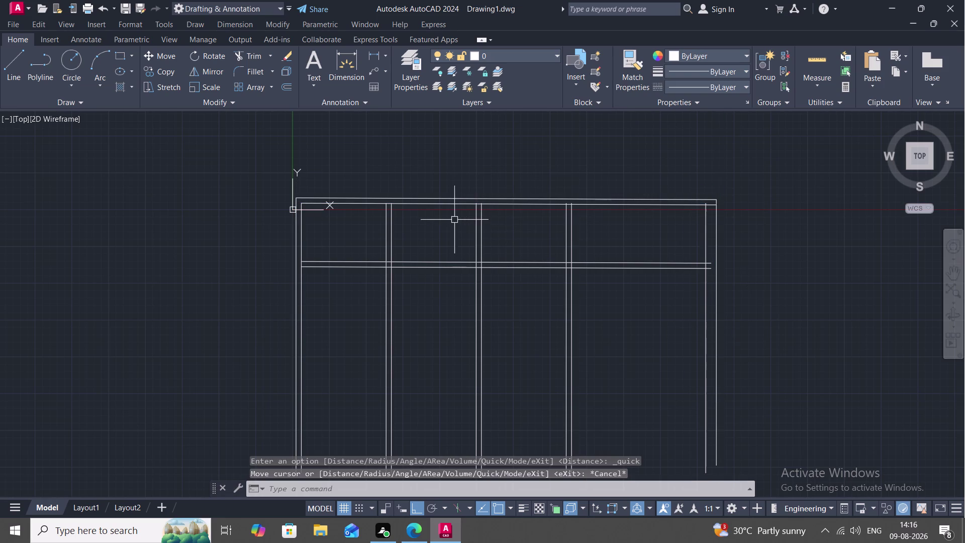
click(295, 239)
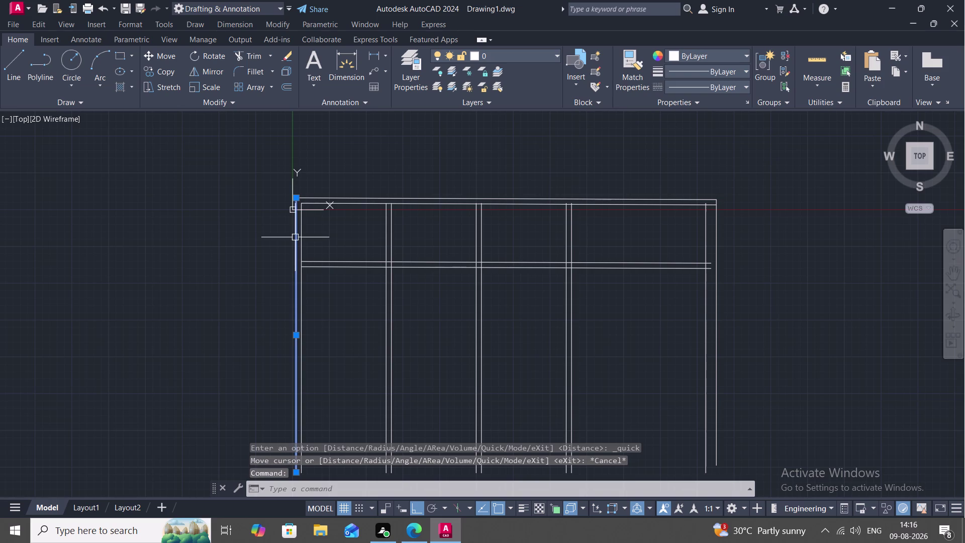
key(Escape)
click(300, 238)
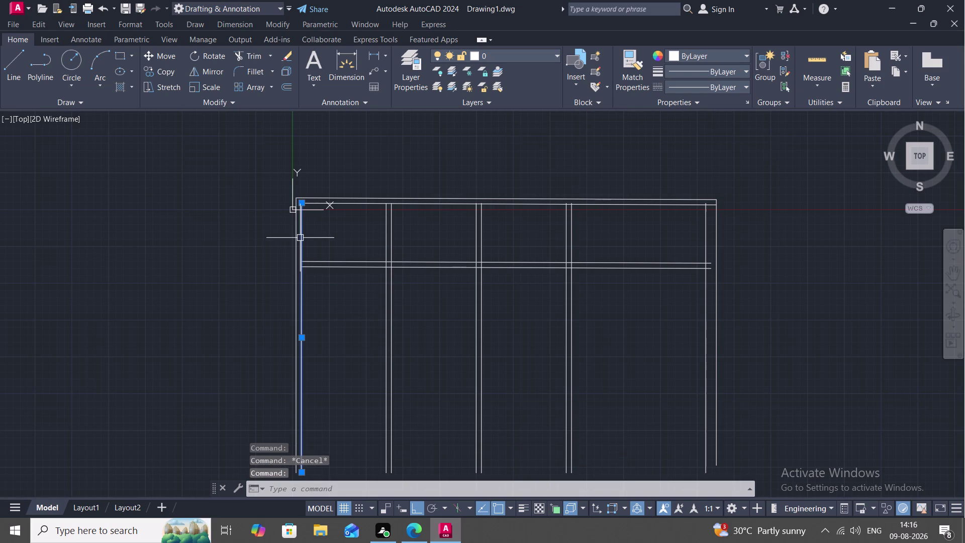
key(Escape)
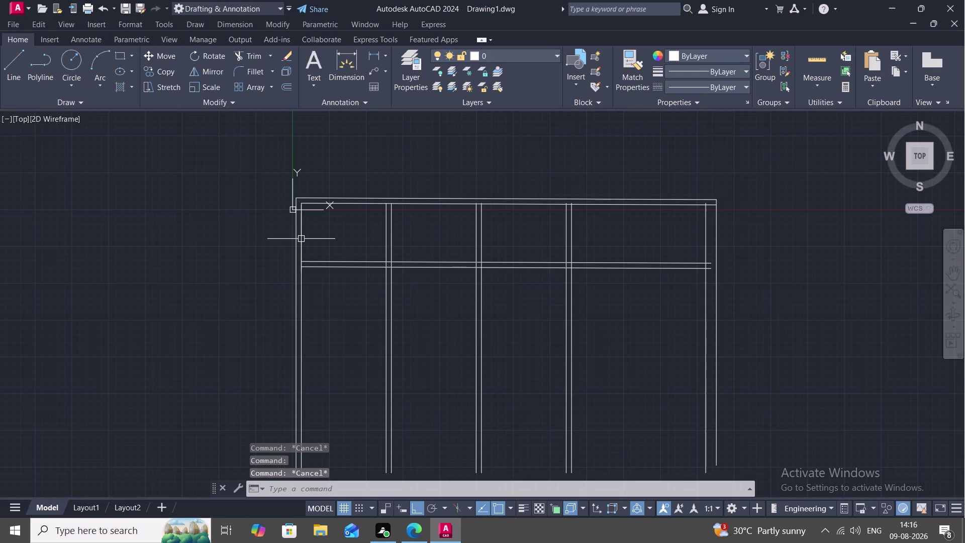
click(351, 50)
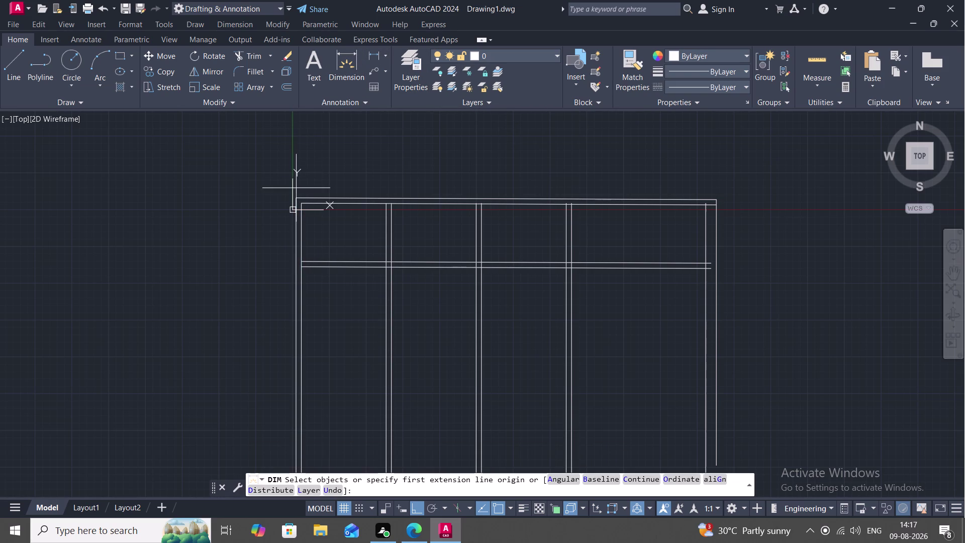
Dimension the top outer wall from its top-left corner as 58'-9", placed above the wall.
click(295, 196)
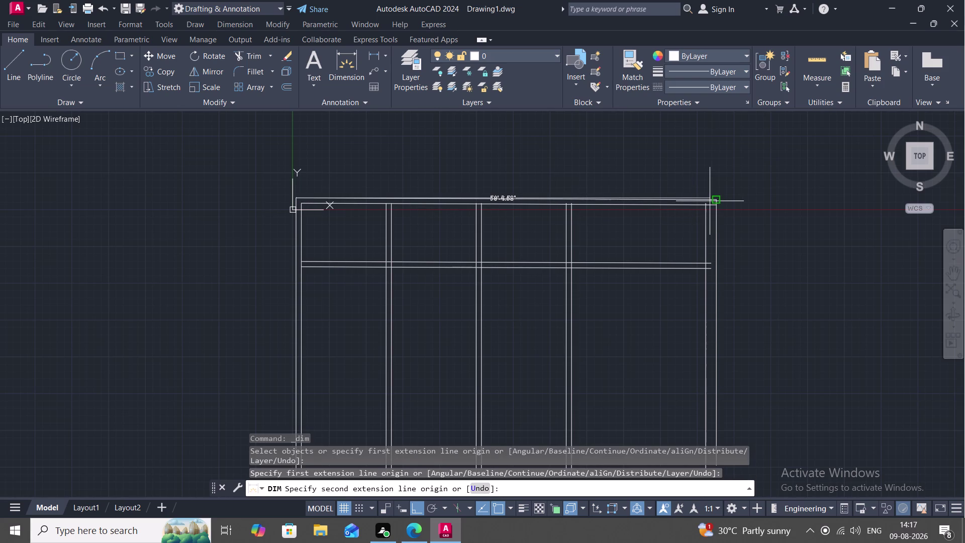
scroll(up, 3)
scroll(up, 3)
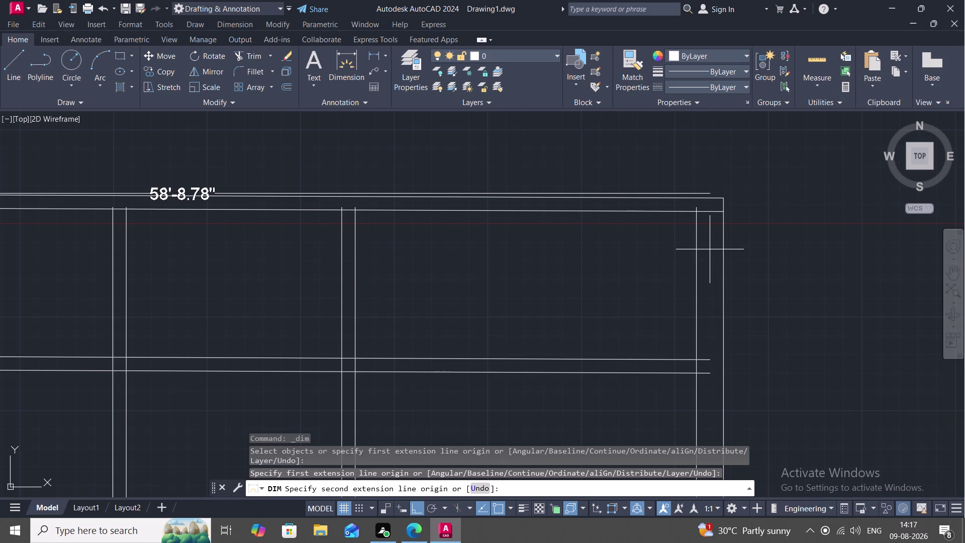
text(5)
text(8'9)
text(")
key(space)
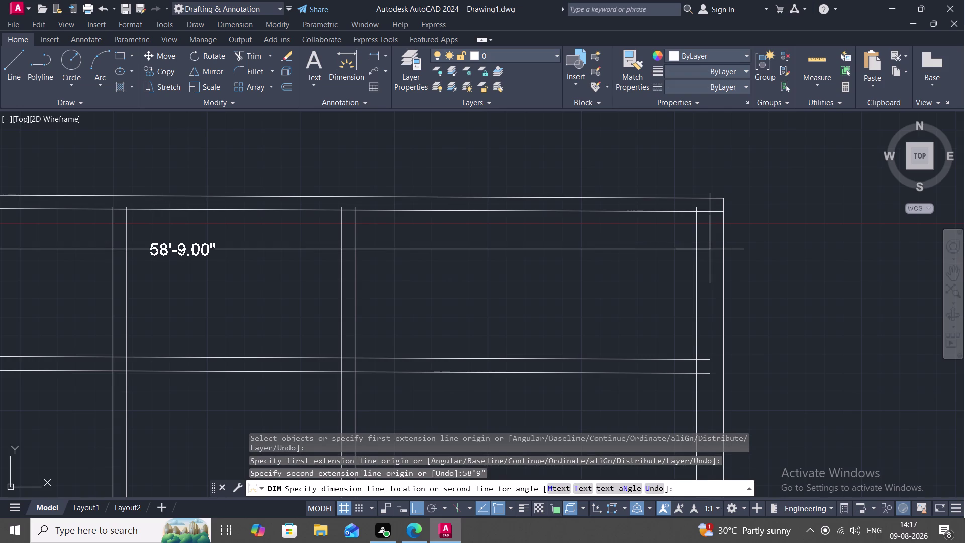
click(714, 165)
key(Escape)
middle_drag(735, 215, 772, 231)
scroll(down, 3)
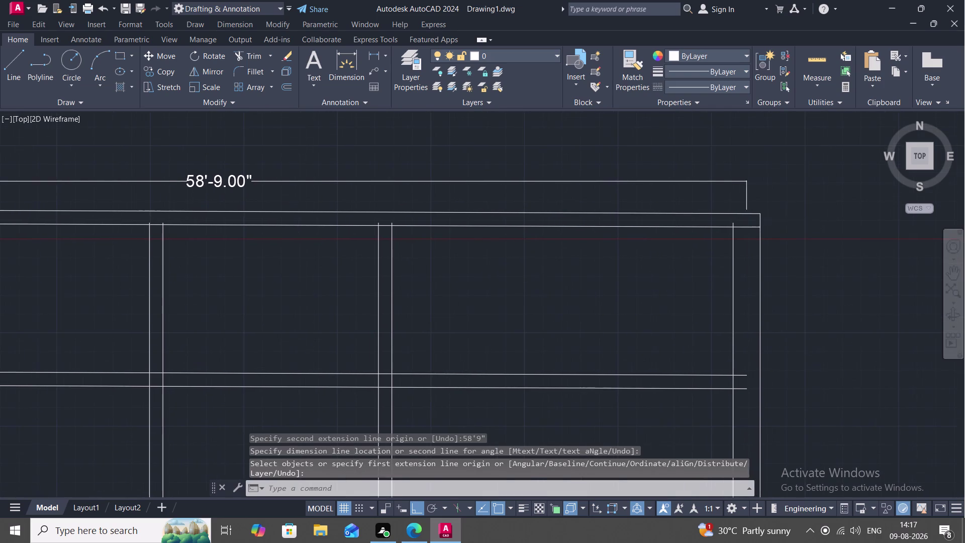
middle_drag(765, 246, 738, 209)
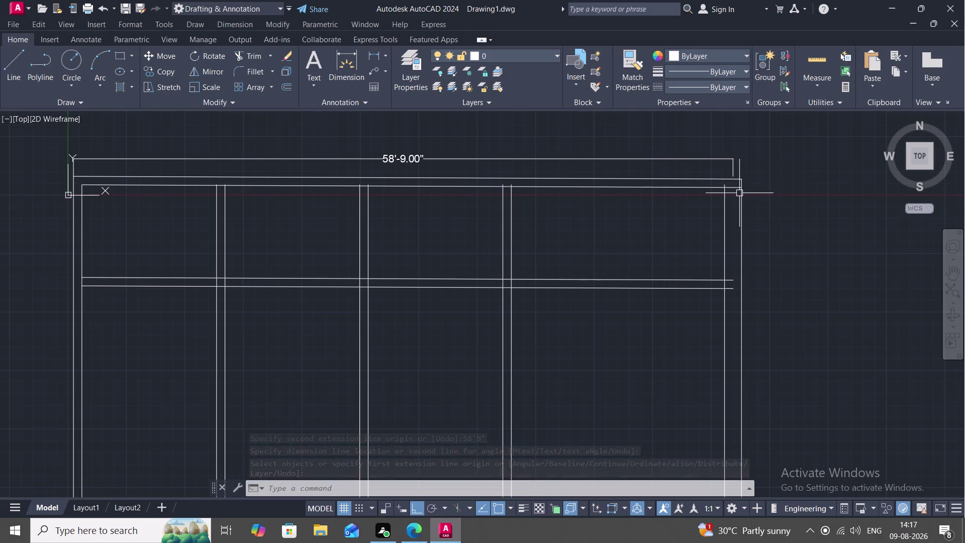
Trim the overshooting line end at the top-right wall corner.
key(Escape)
text(TR)
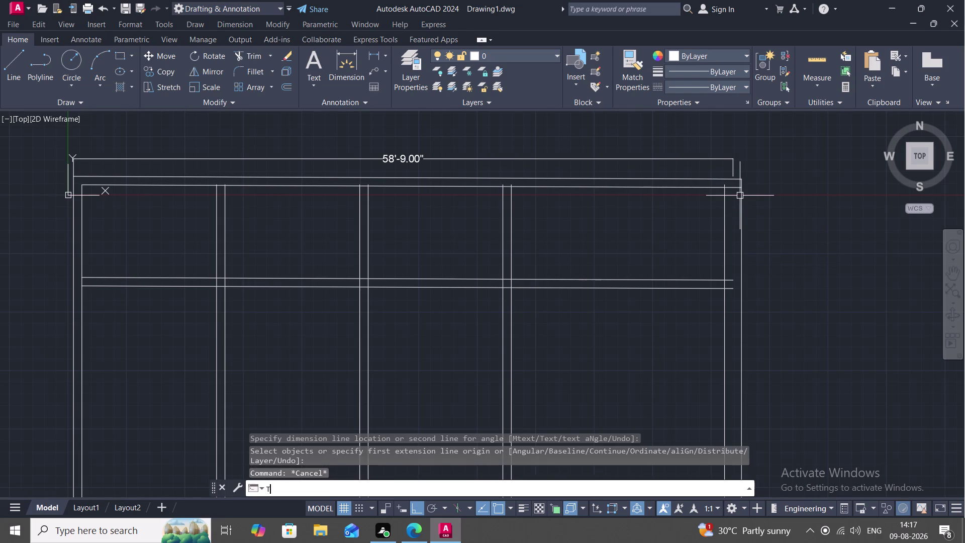
key(space)
click(739, 179)
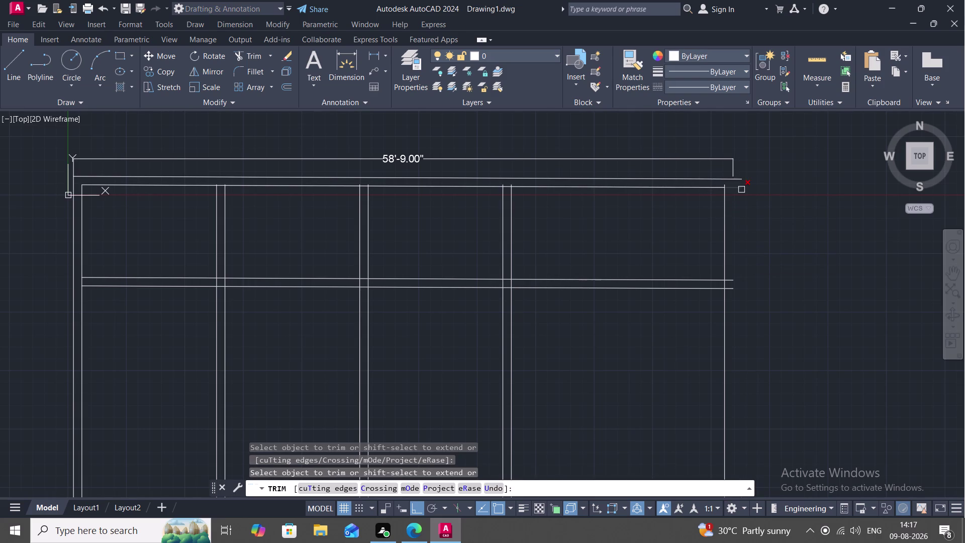
key(Escape)
Try extending the top wall line to the corner, then cancel and reframe the plan.
text(EX)
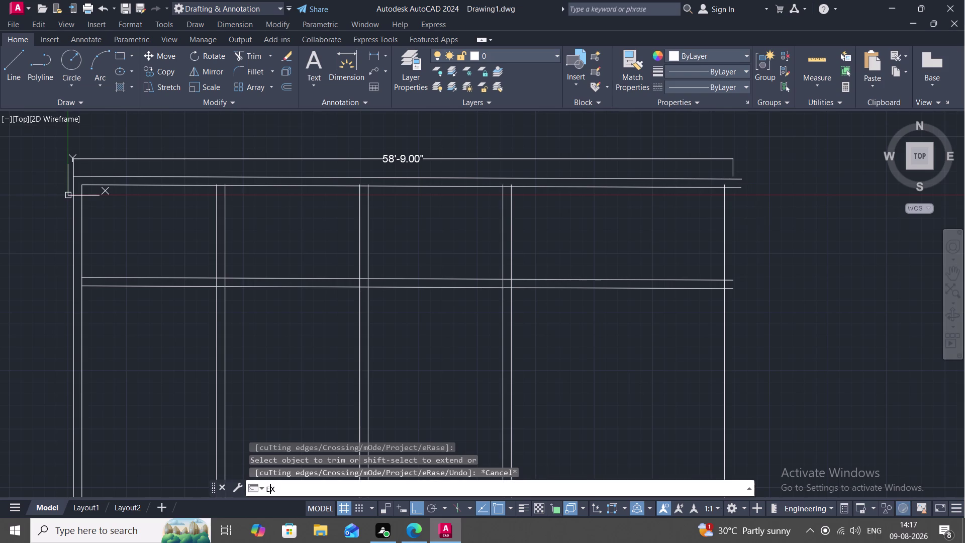
key(space)
key(space)
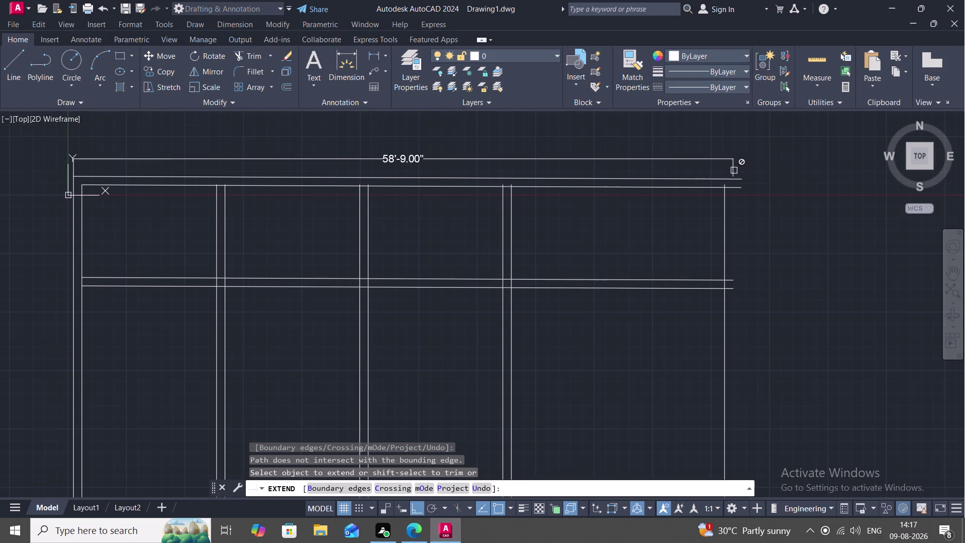
key(space)
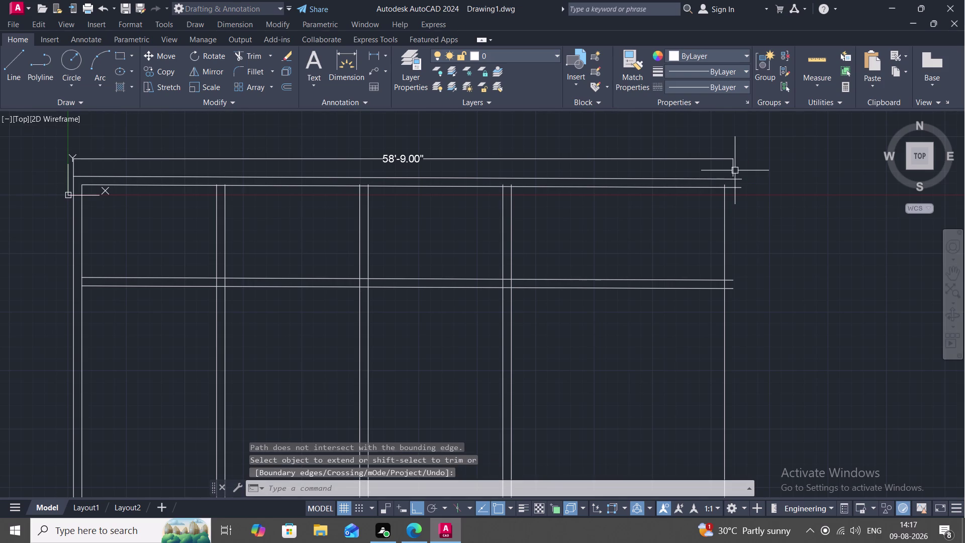
key(space)
click(734, 171)
click(735, 178)
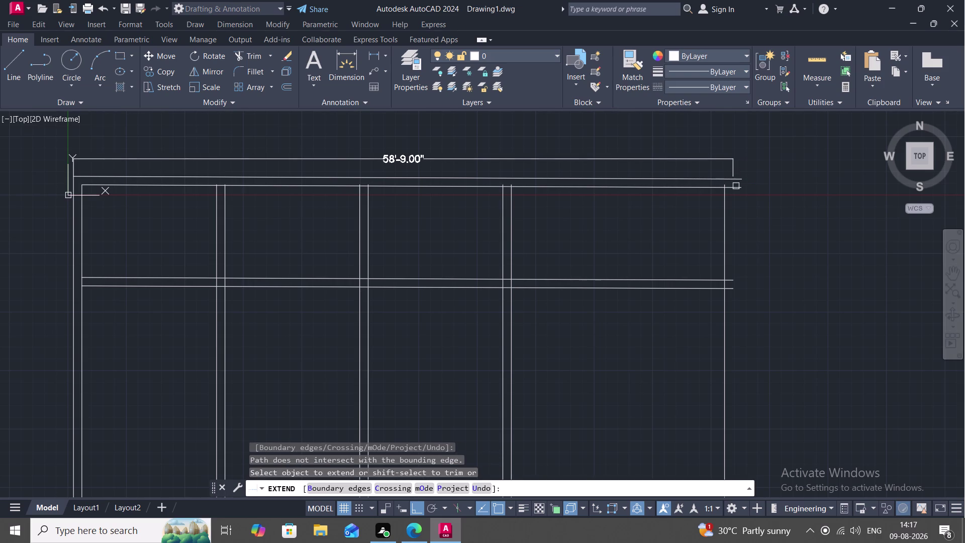
key(Escape)
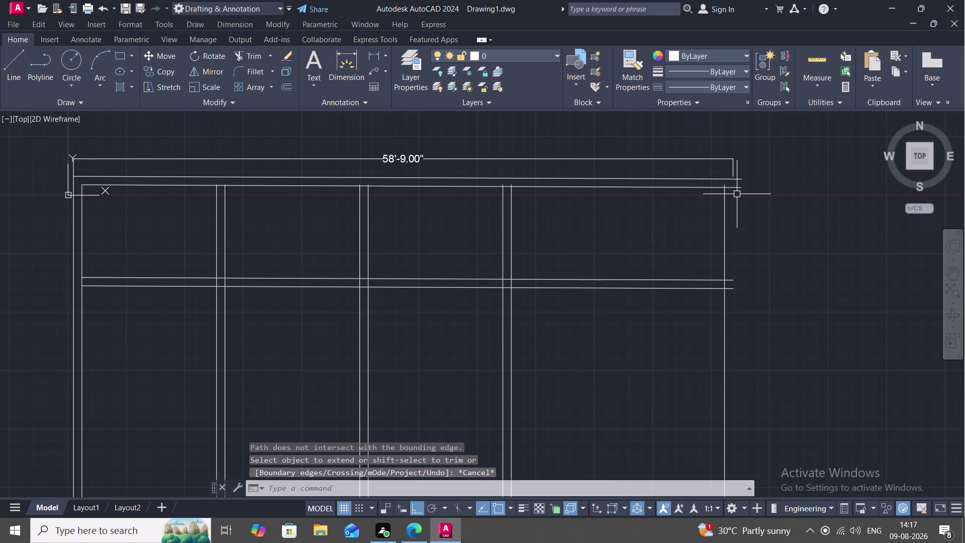
scroll(down, 3)
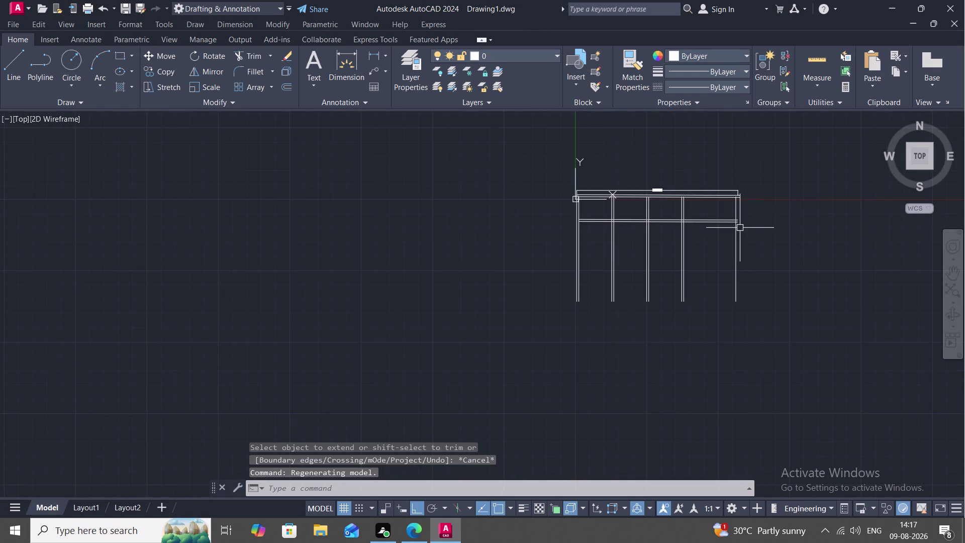
middle_drag(740, 230, 726, 232)
scroll(up, 3)
scroll(up, 3)
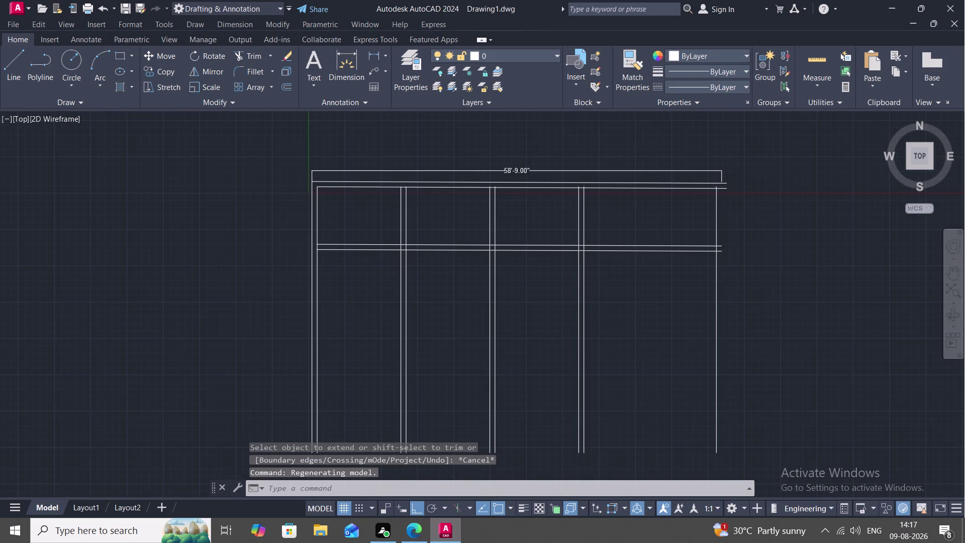
scroll(down, 3)
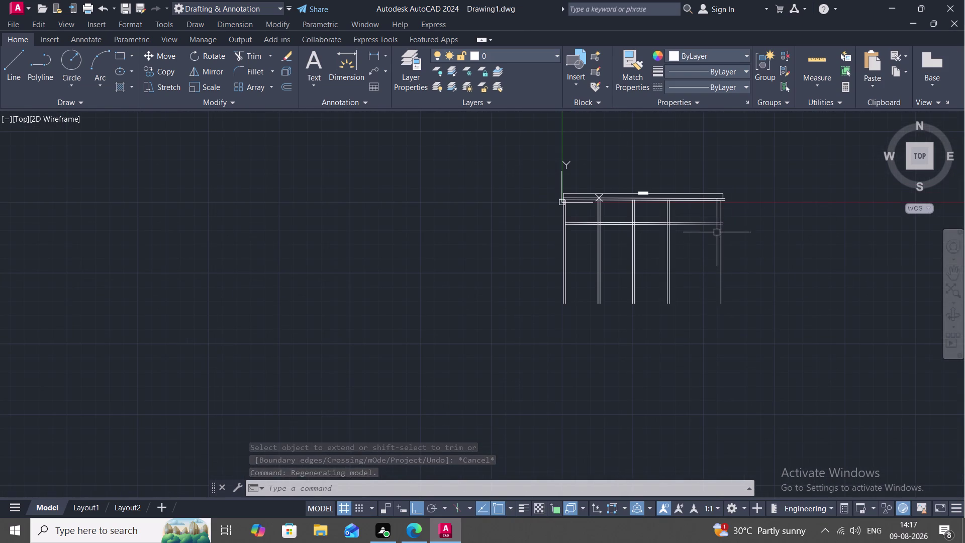
scroll(up, 3)
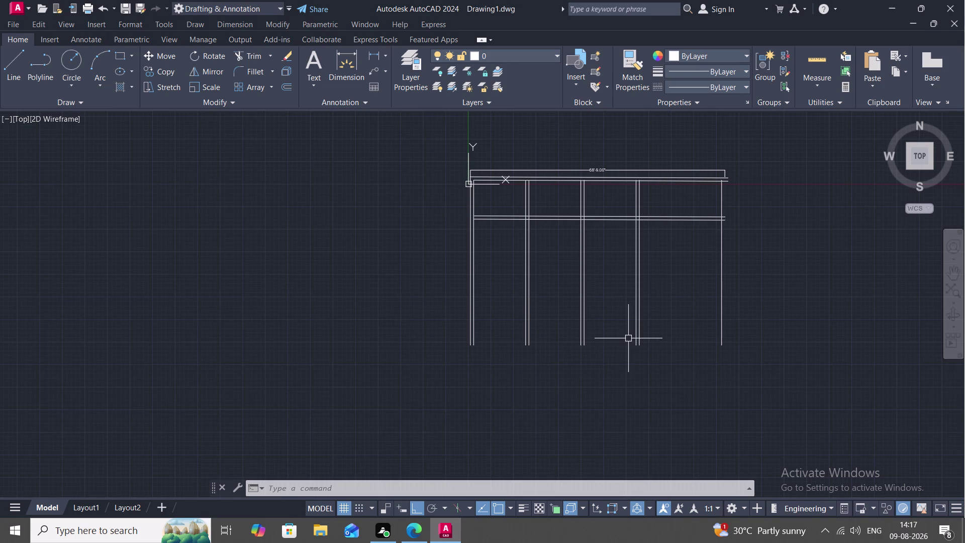
Place a horizontal construction line below the plan with XL.
key(x)
key(l)
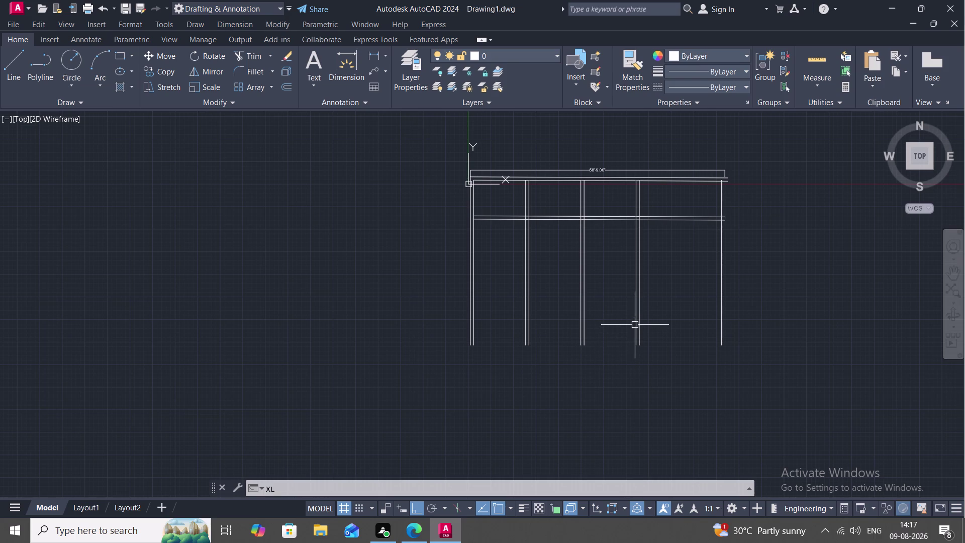
key(space)
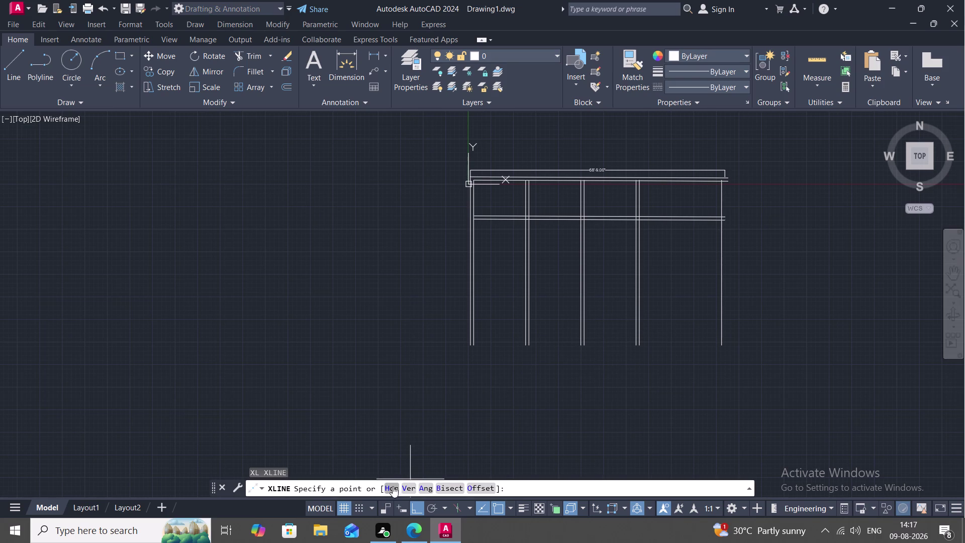
click(378, 487)
click(391, 486)
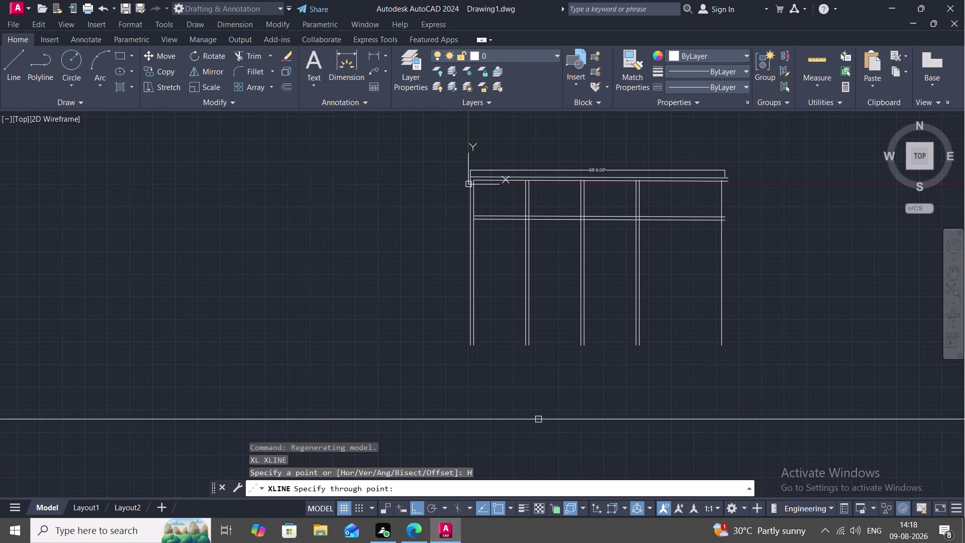
click(605, 346)
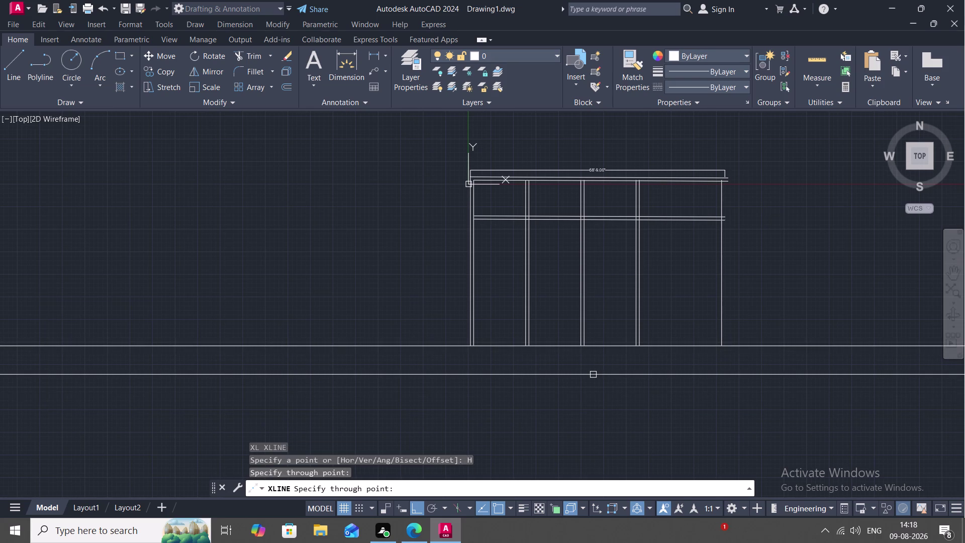
key(Escape)
Draw a line from the top-right wall corner down to the construction line, then measure distances.
middle_drag(661, 232, 624, 289)
scroll(up, 3)
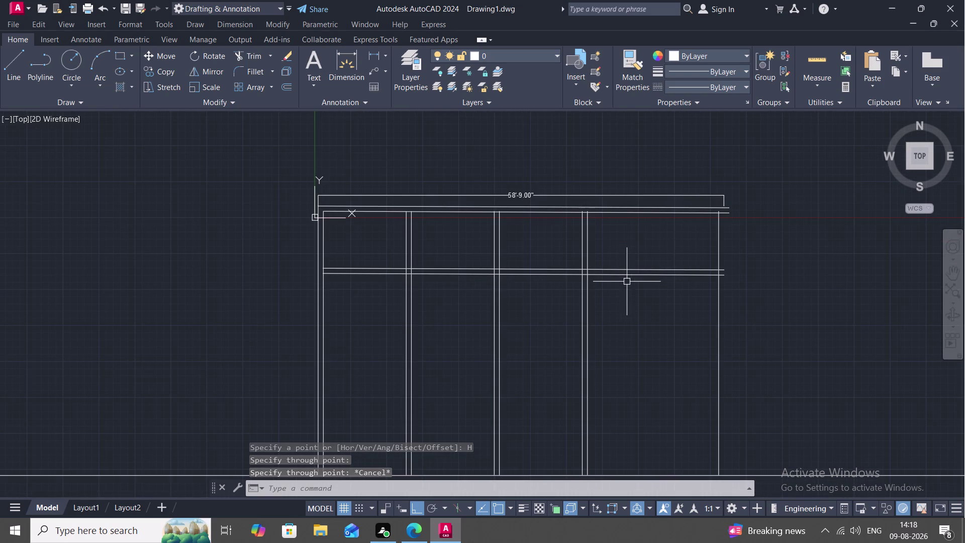
text(L)
key(space)
scroll(up, 3)
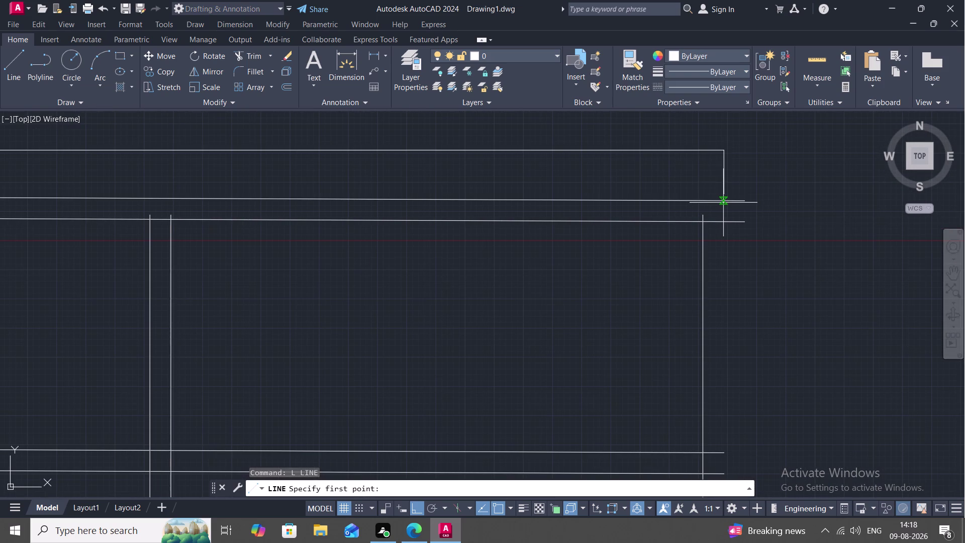
click(721, 194)
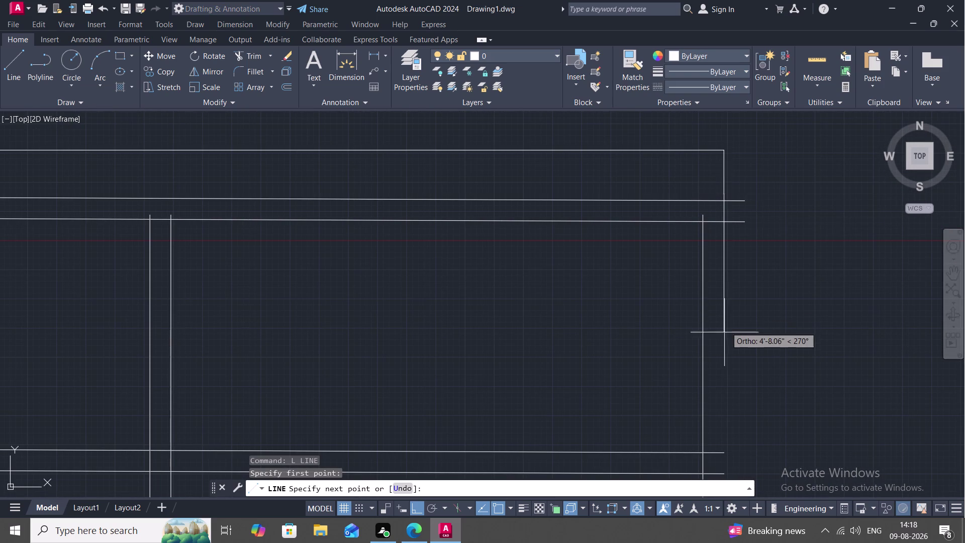
middle_drag(724, 335, 716, 152)
scroll(down, 3)
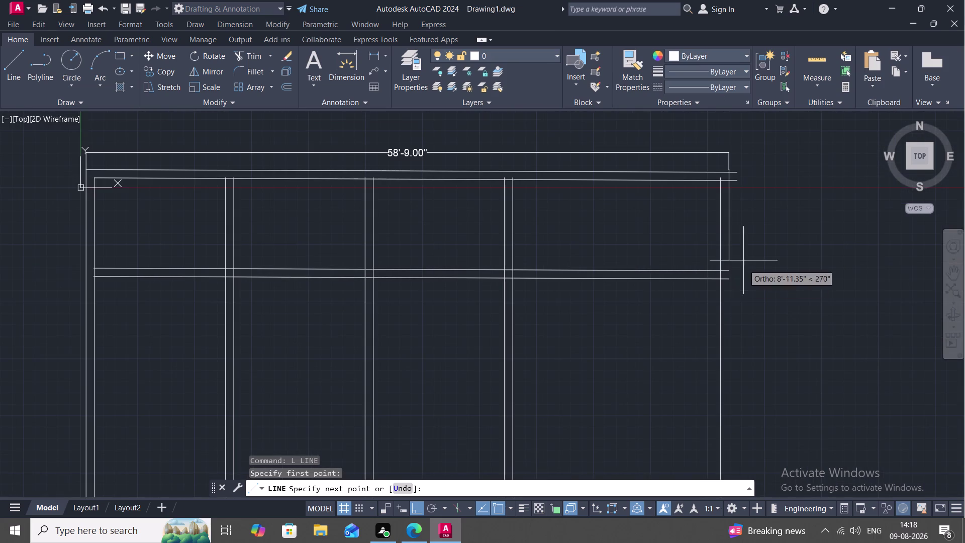
middle_drag(752, 199, 751, 124)
scroll(down, 3)
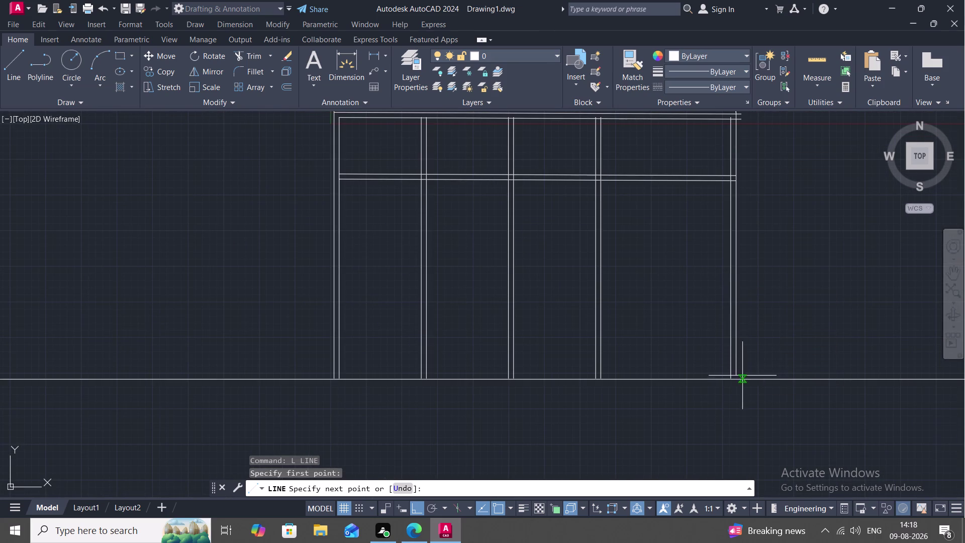
click(739, 379)
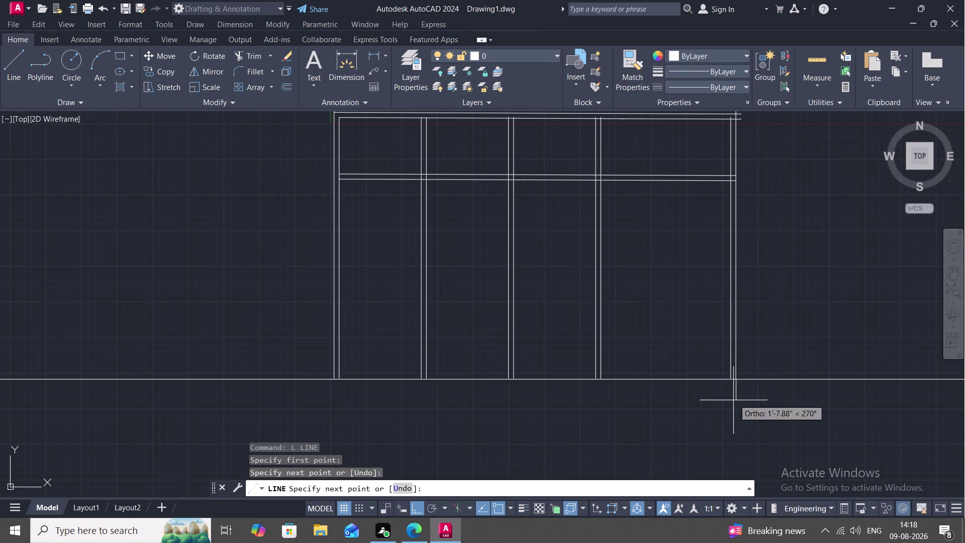
key(Escape)
middle_drag(707, 293, 716, 389)
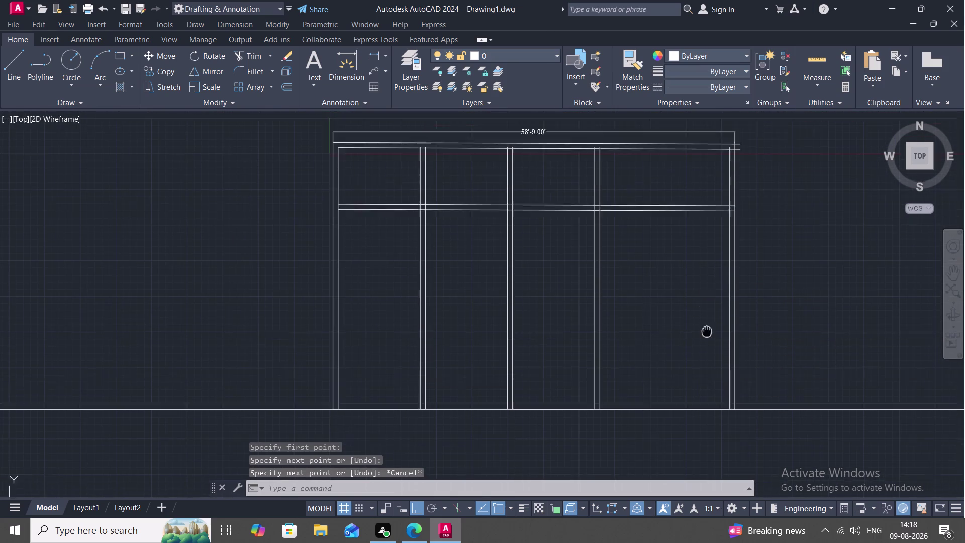
middle_drag(716, 389, 717, 390)
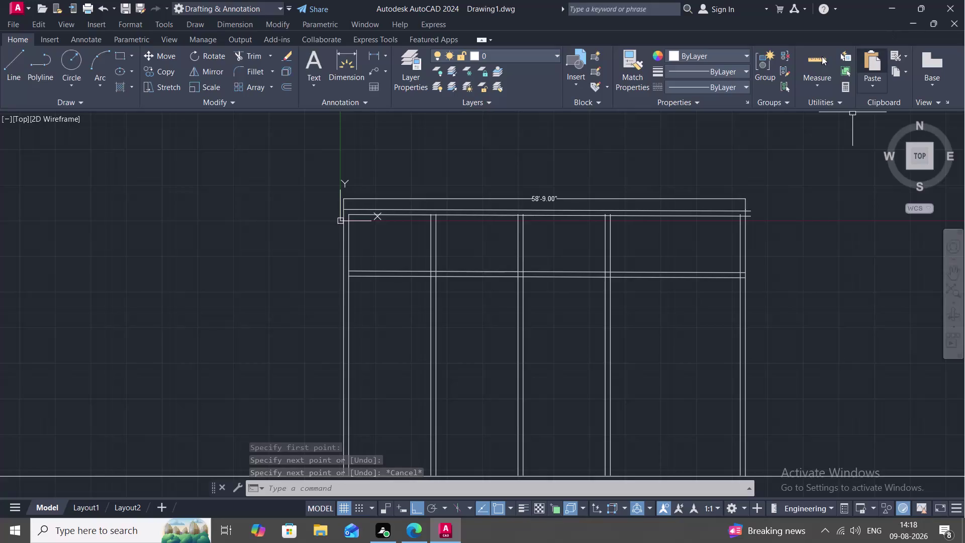
click(823, 60)
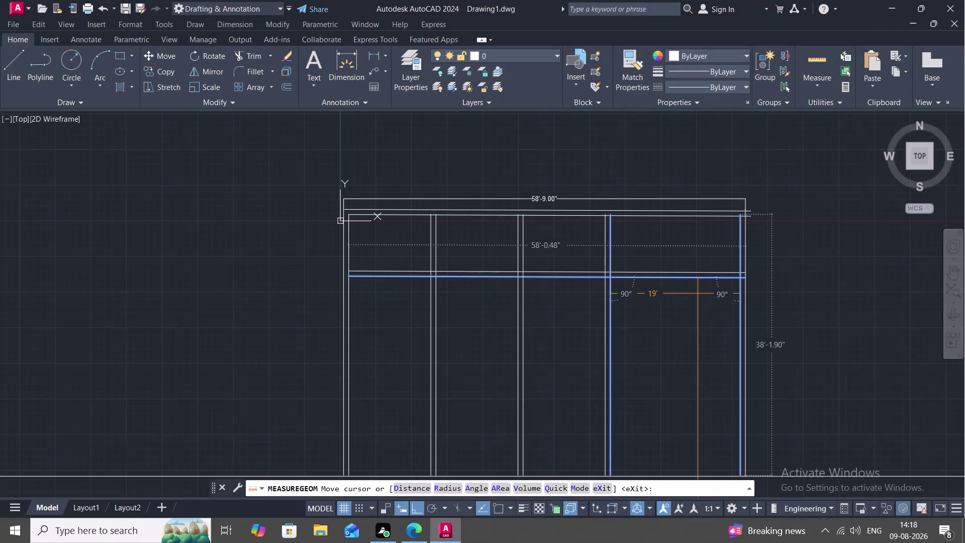
Trim away the topmost wall line and its 58'-9.00" dimension at the top-right corner.
key(Escape)
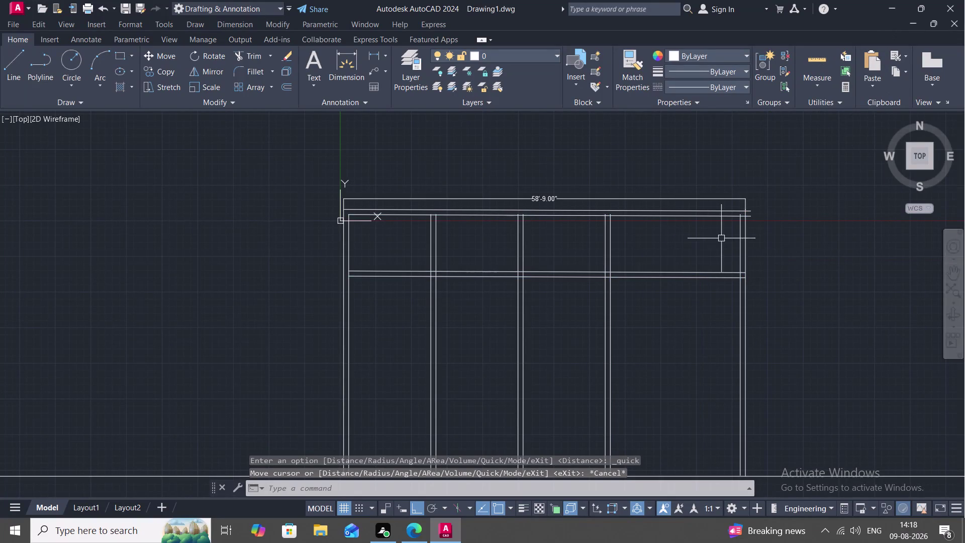
key(t)
key(r)
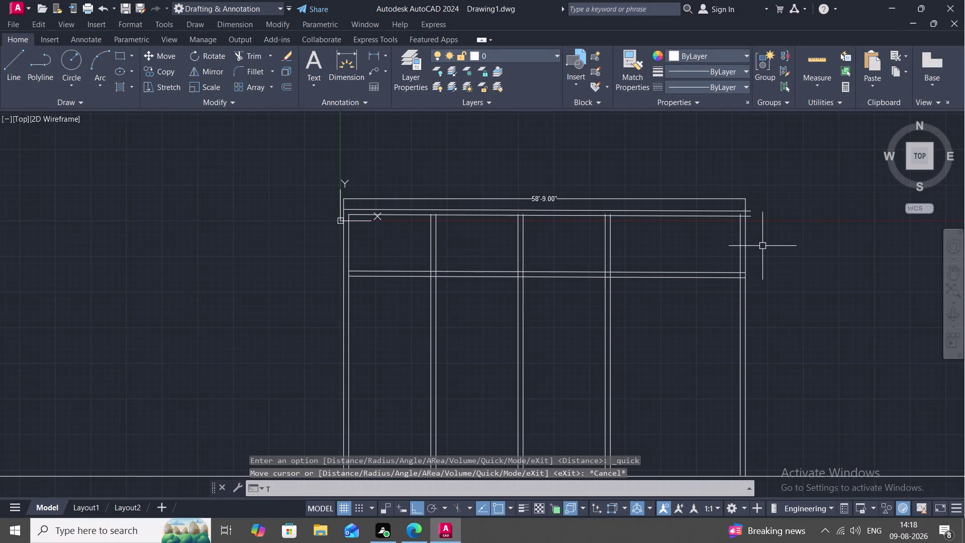
key(space)
click(753, 216)
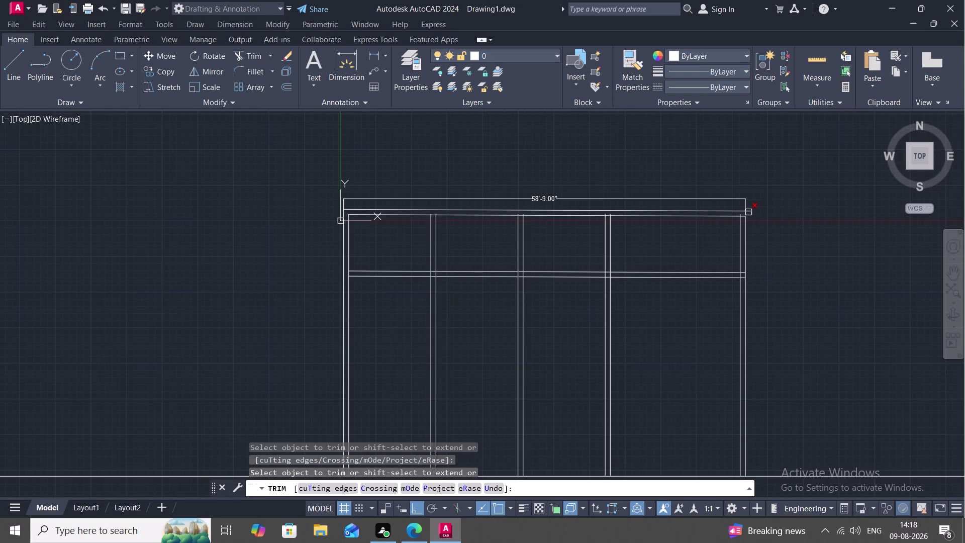
click(748, 212)
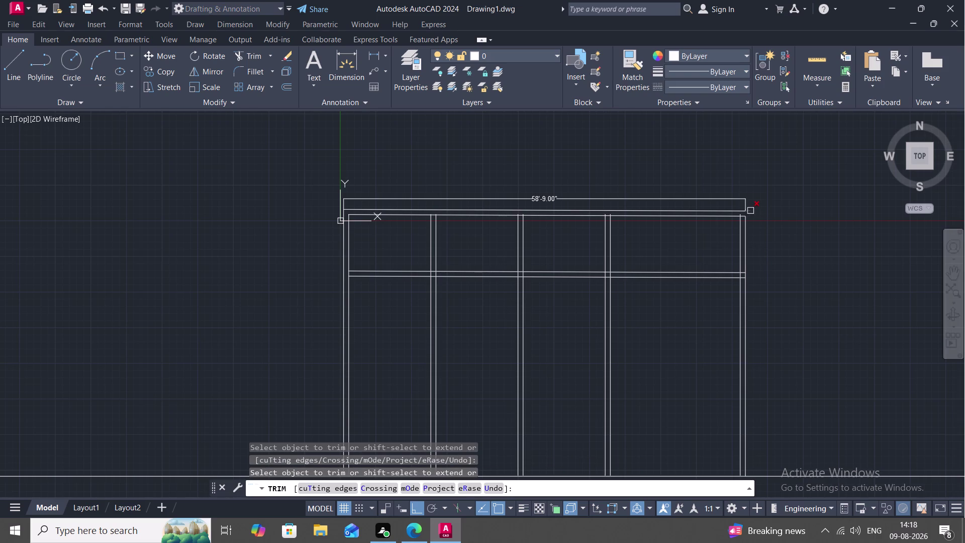
click(744, 203)
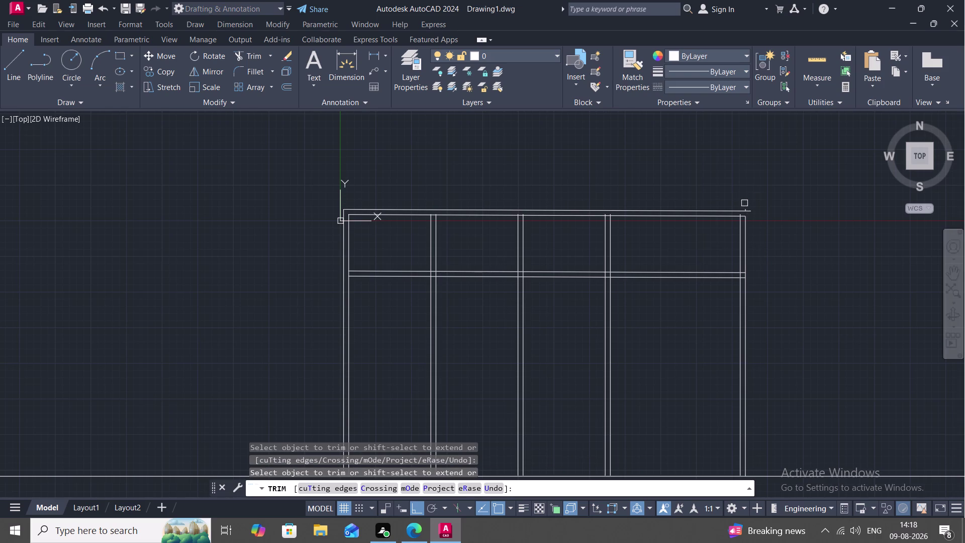
key(Escape)
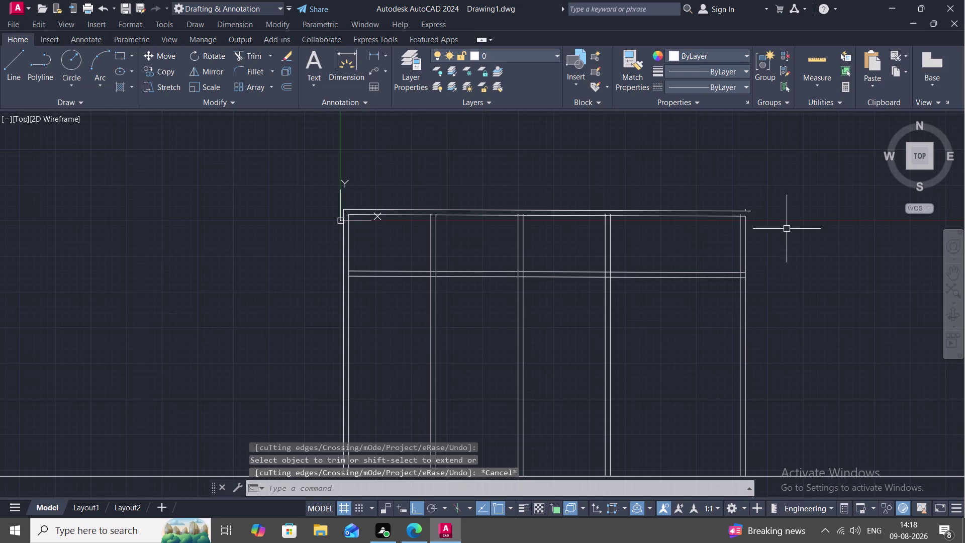
Extend the right inner wall line.
text(RX)
key(space)
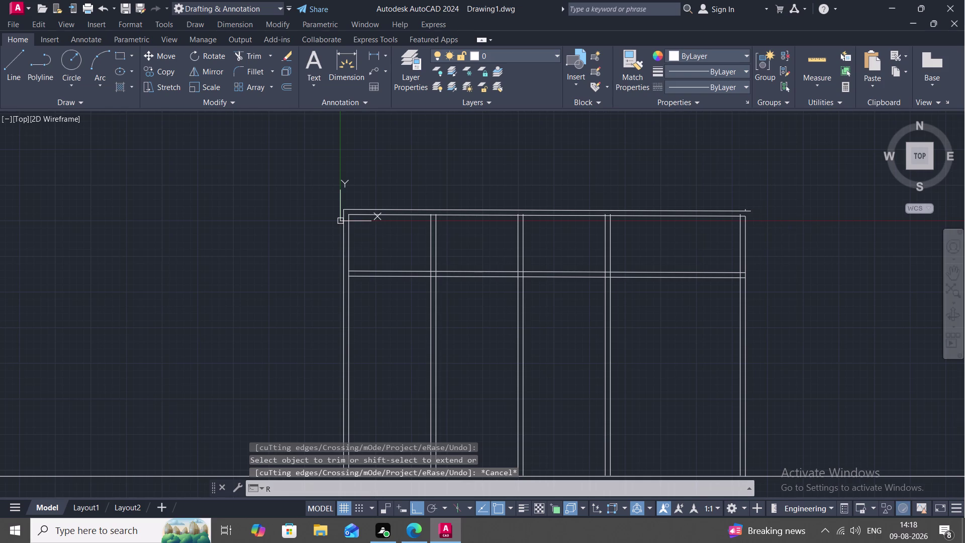
key(space)
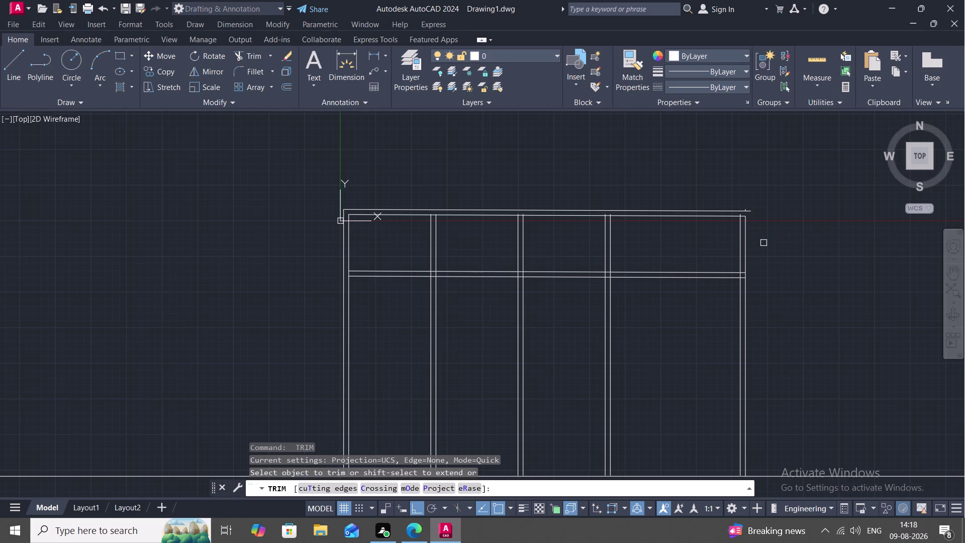
key(Escape)
text(E)
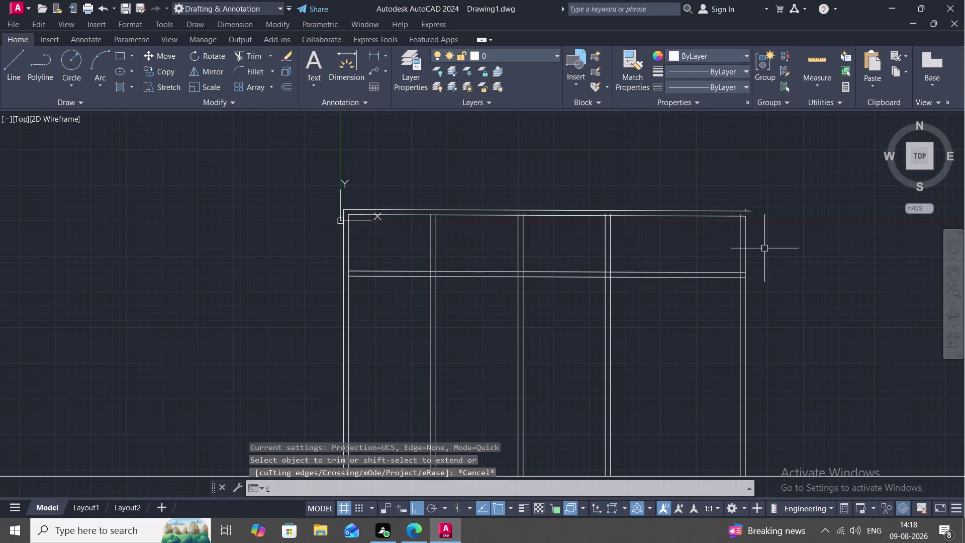
text(X)
key(space)
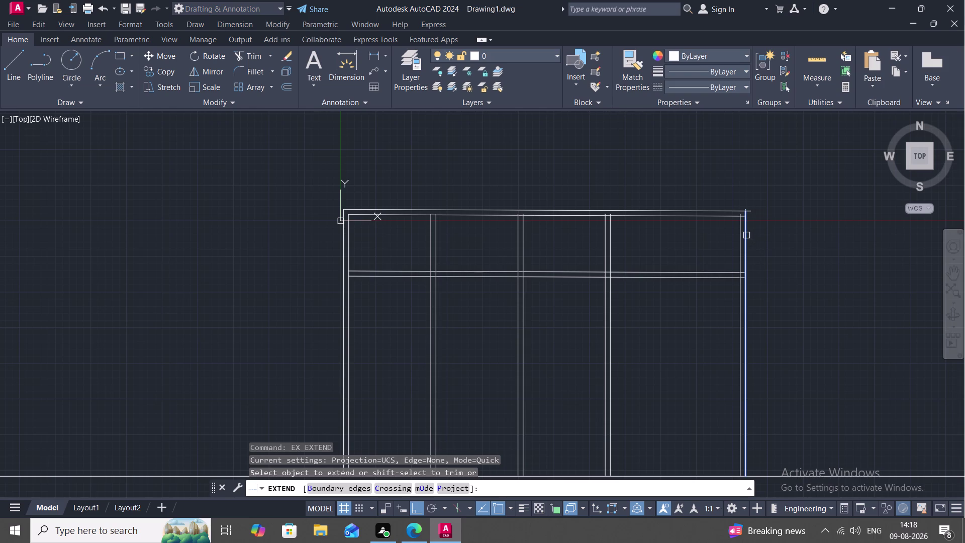
click(746, 235)
key(Escape)
key(r)
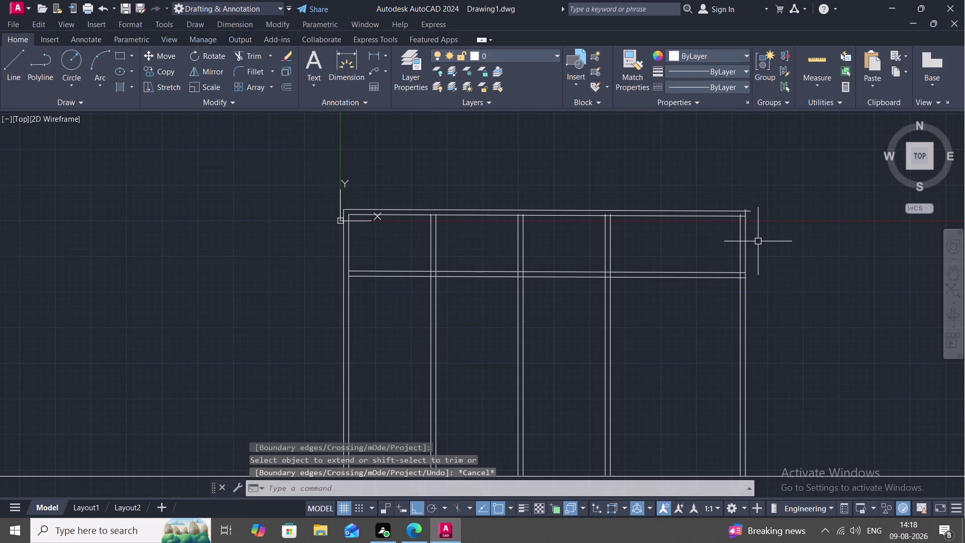
key(Escape)
key(y)
key(Escape)
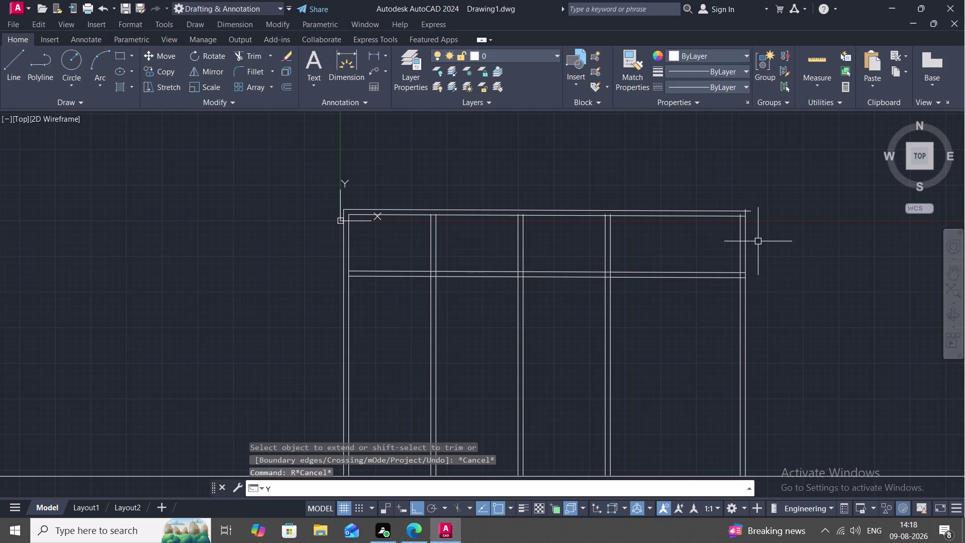
Trim the corner overhangs at the top-right corner and the inner wall corner.
text(TR)
key(space)
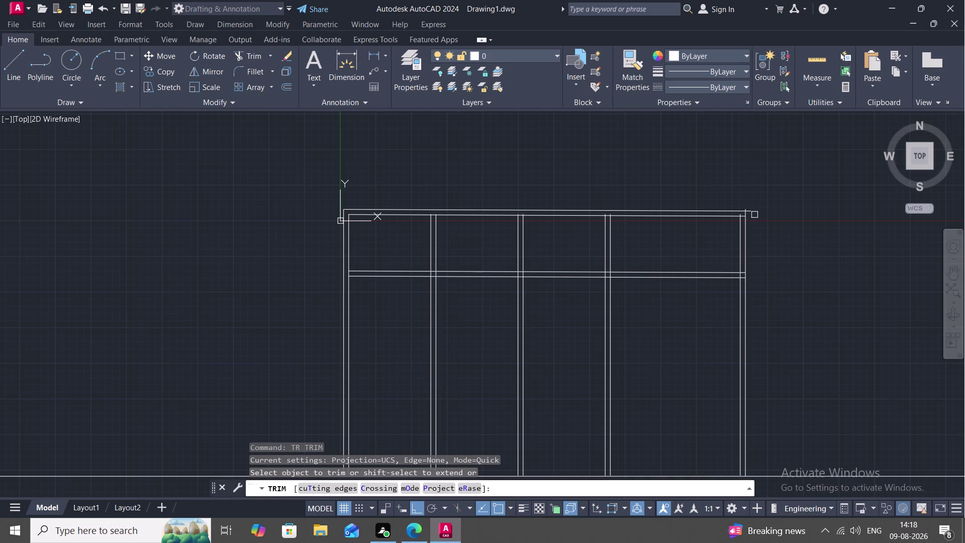
click(753, 213)
scroll(up, 3)
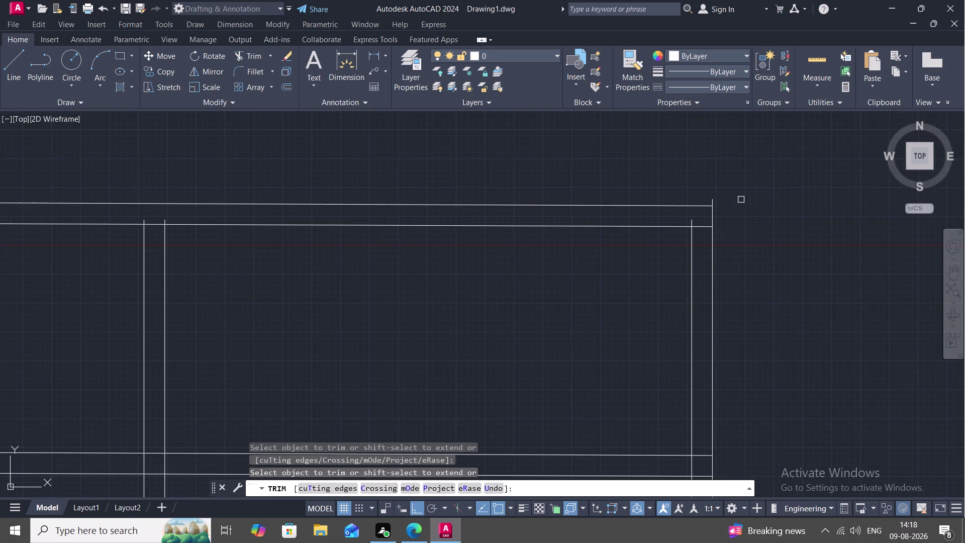
click(715, 200)
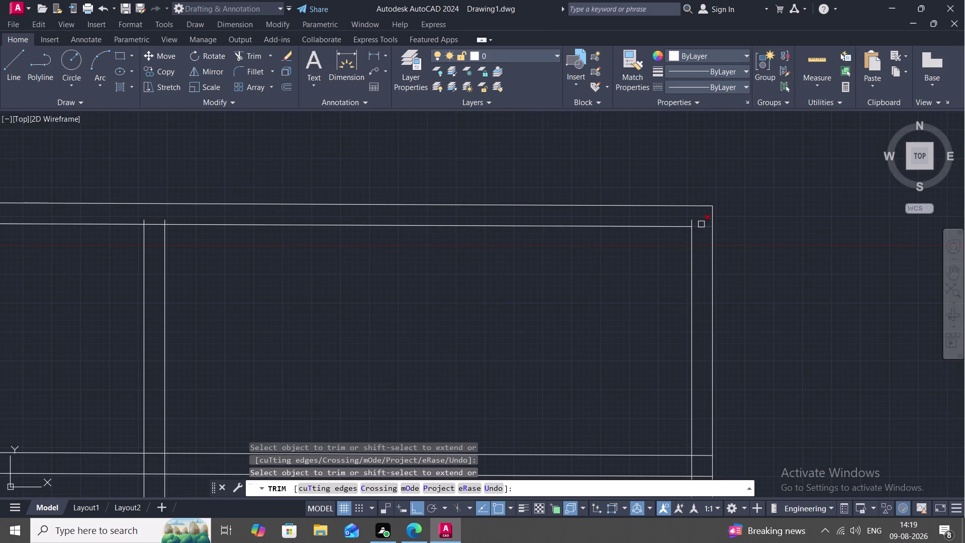
click(694, 222)
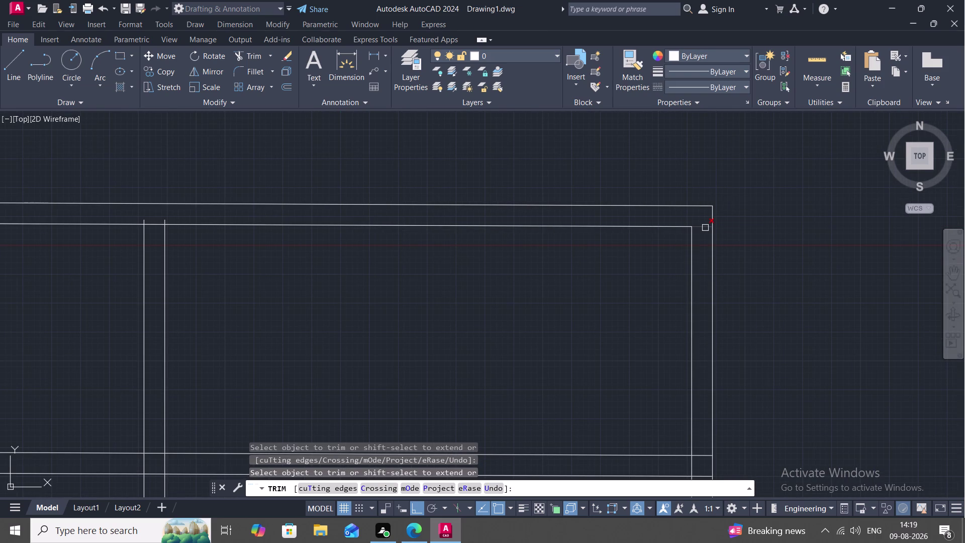
click(705, 227)
Open the right wall where the corridor meets it, trimming between the corridor lines.
middle_drag(642, 289, 664, 185)
scroll(down, 3)
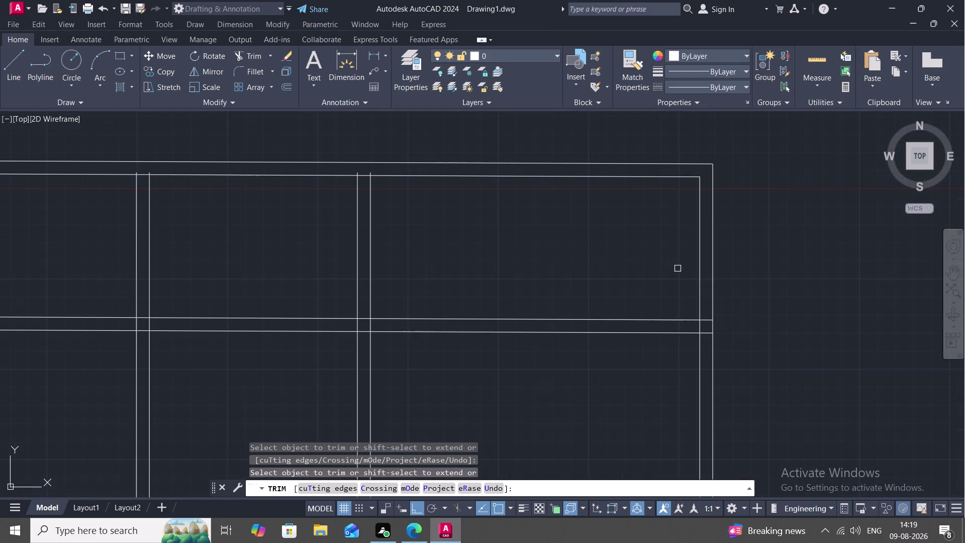
click(600, 333)
click(640, 320)
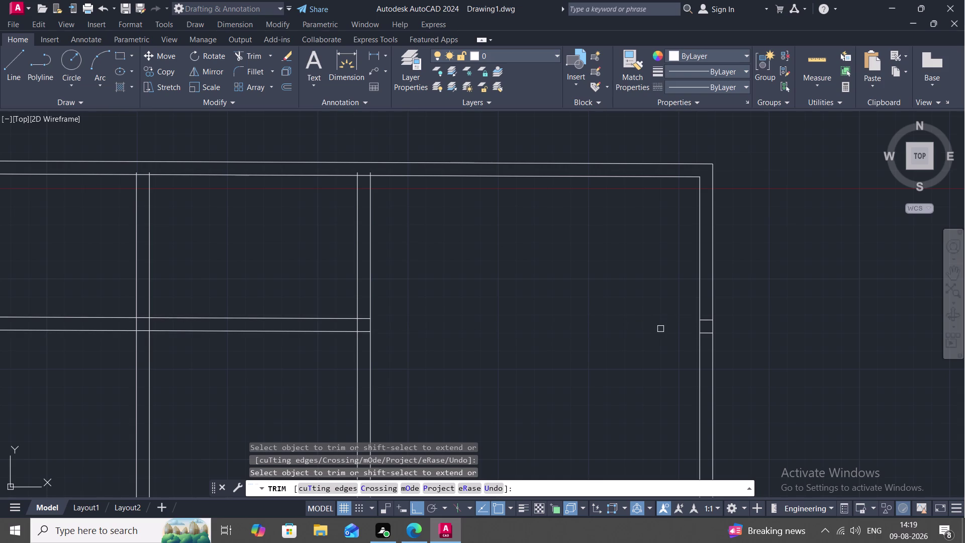
scroll(up, 3)
click(734, 322)
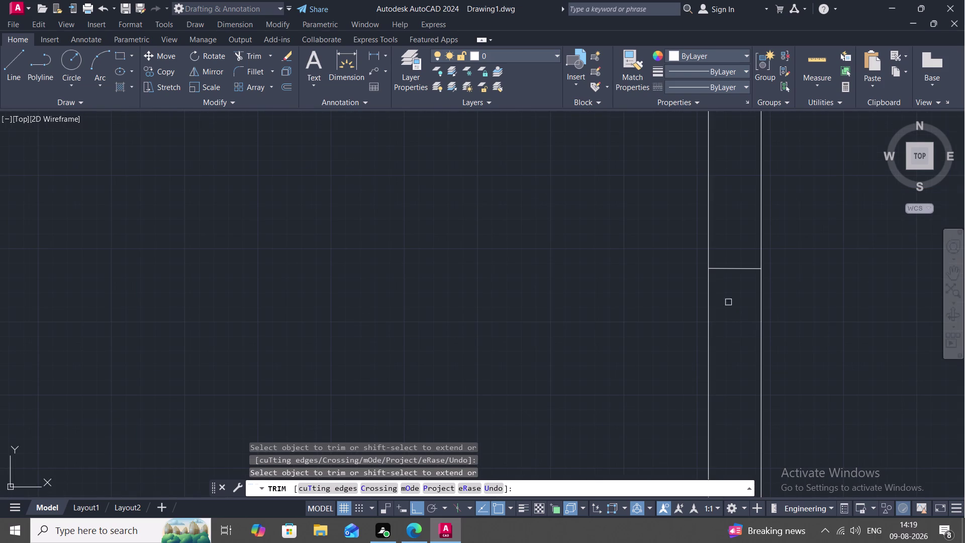
click(739, 268)
scroll(down, 3)
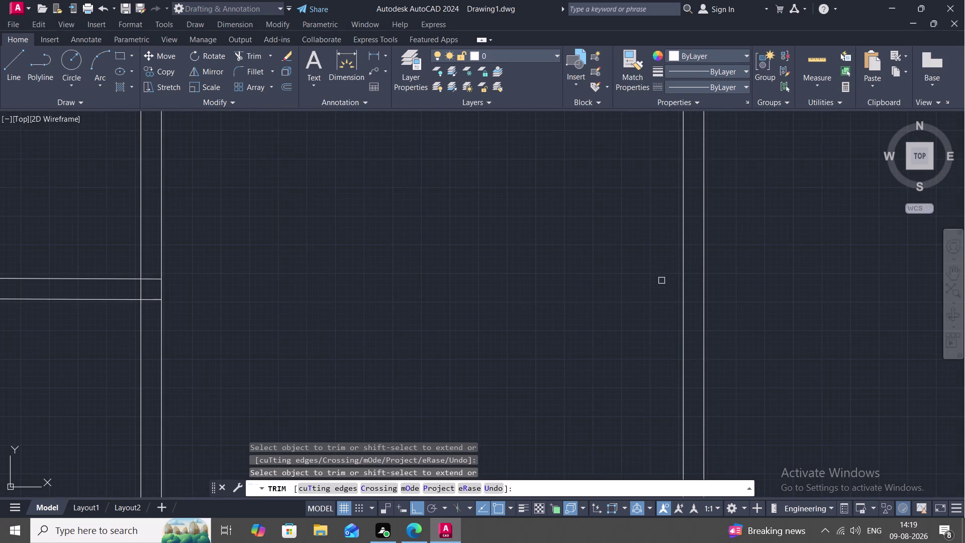
Trim the corridor line ends at the right wall into a clean corner.
middle_drag(674, 267, 746, 247)
scroll(down, 3)
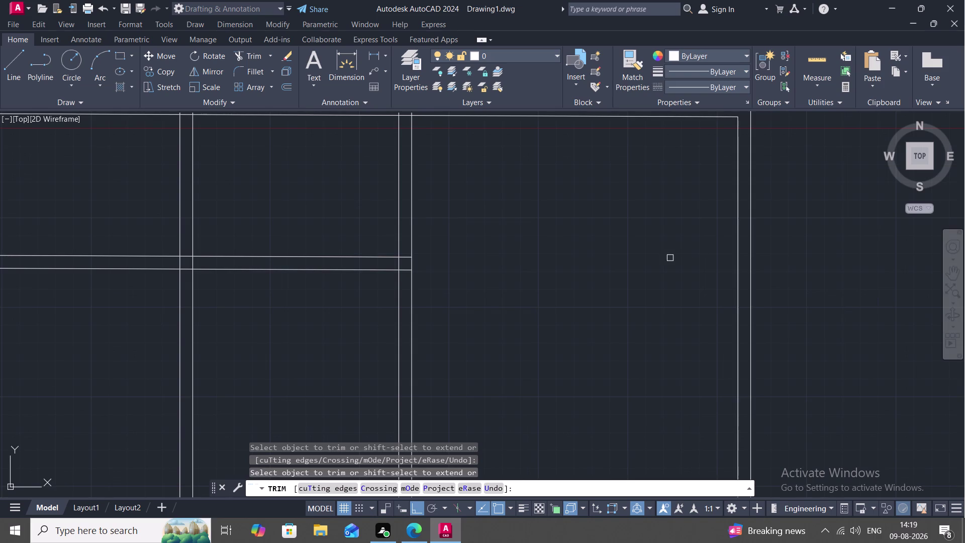
middle_drag(647, 258, 710, 278)
scroll(down, 3)
middle_drag(699, 279, 744, 281)
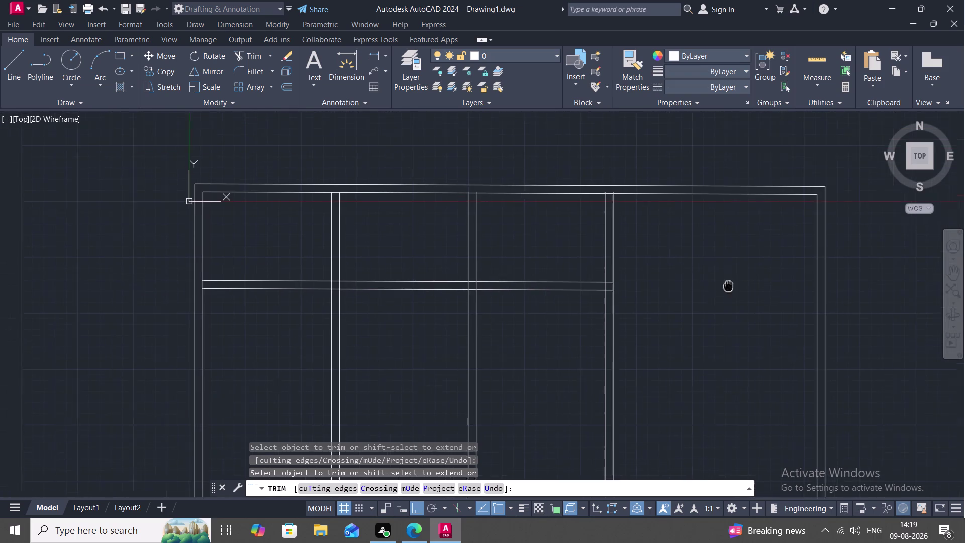
middle_drag(744, 281, 756, 278)
scroll(down, 3)
scroll(up, 3)
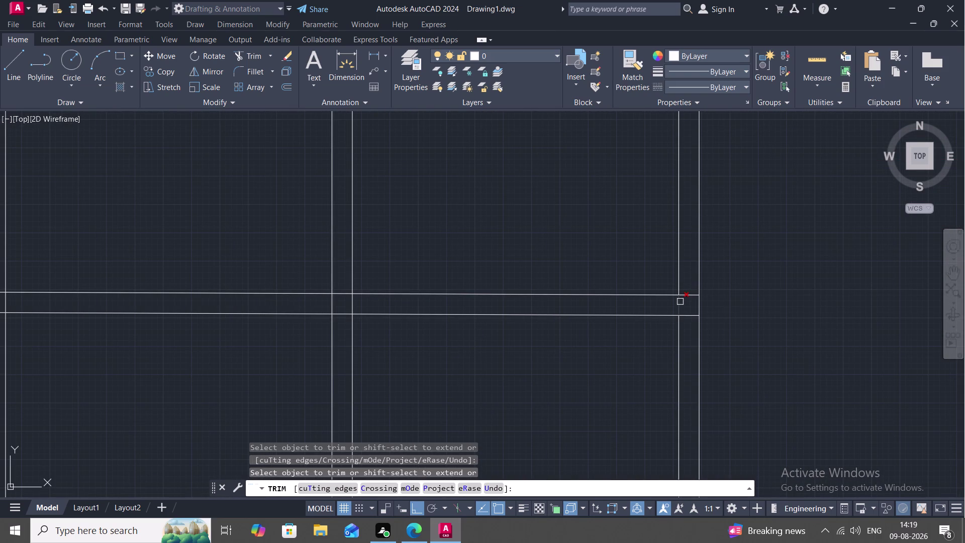
click(680, 301)
click(689, 293)
scroll(down, 3)
middle_drag(647, 335, 782, 304)
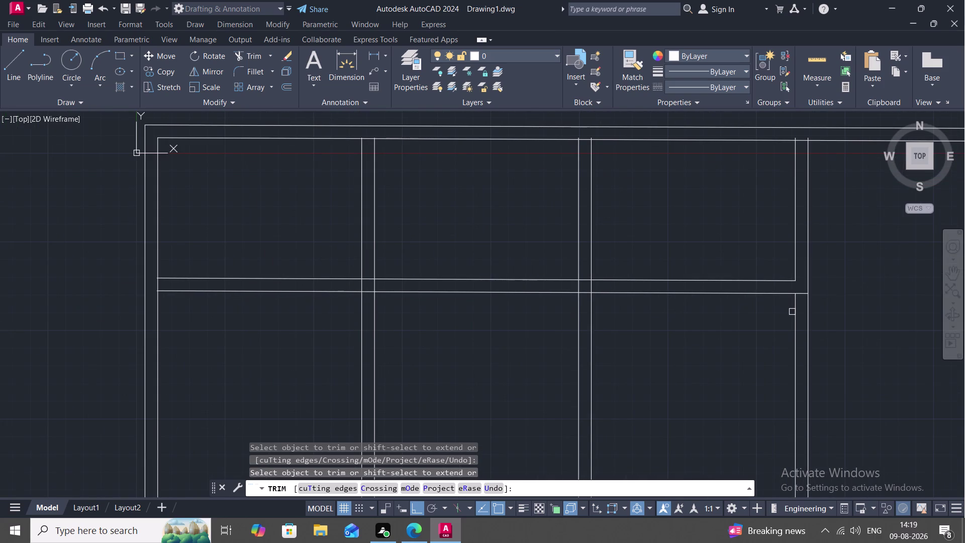
click(795, 316)
click(809, 322)
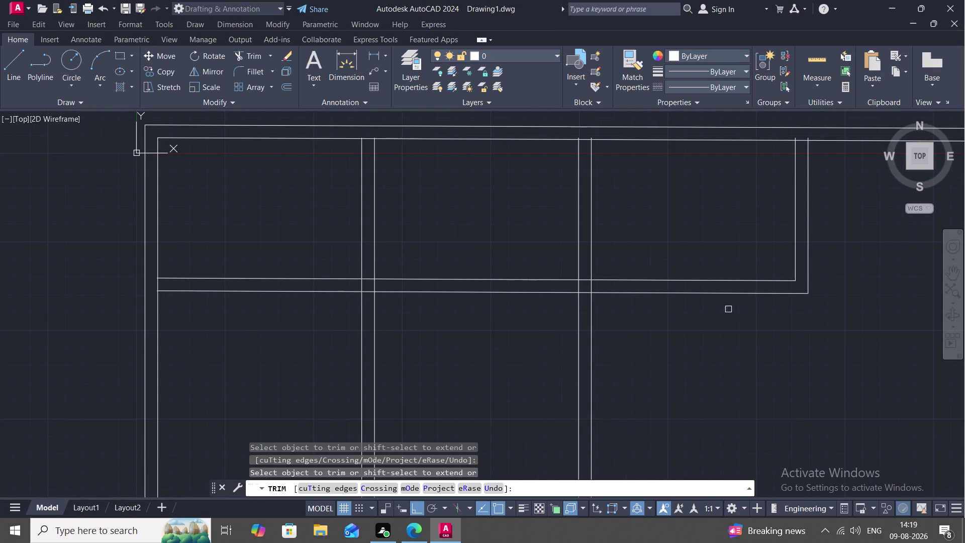
Trim the room wall lines below the corridor and the wall stub inside it.
click(592, 337)
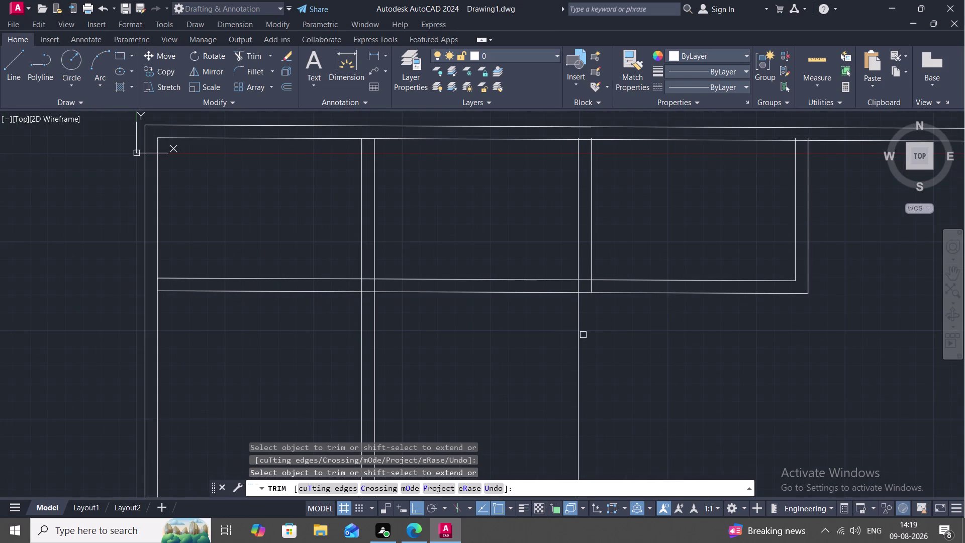
click(579, 332)
scroll(up, 3)
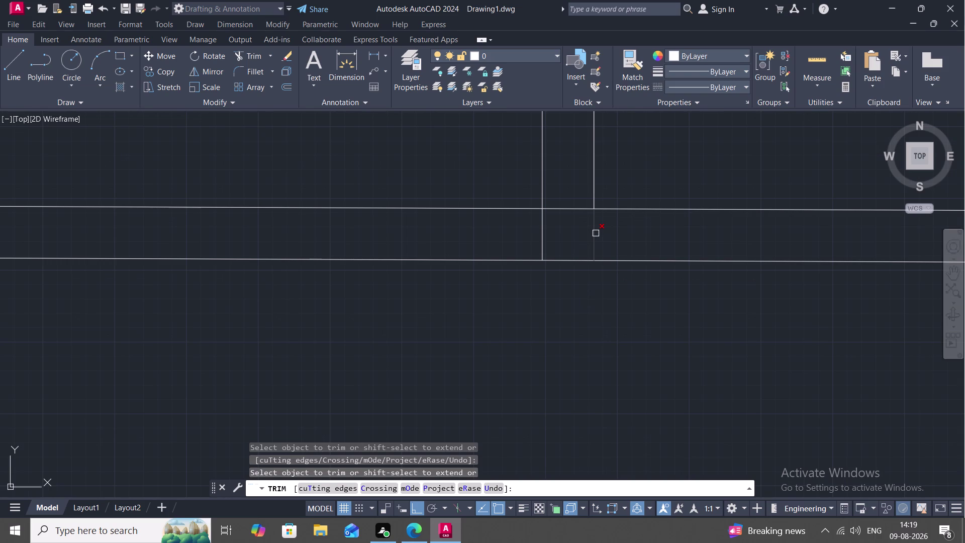
click(570, 207)
scroll(down, 3)
scroll(down, 3)
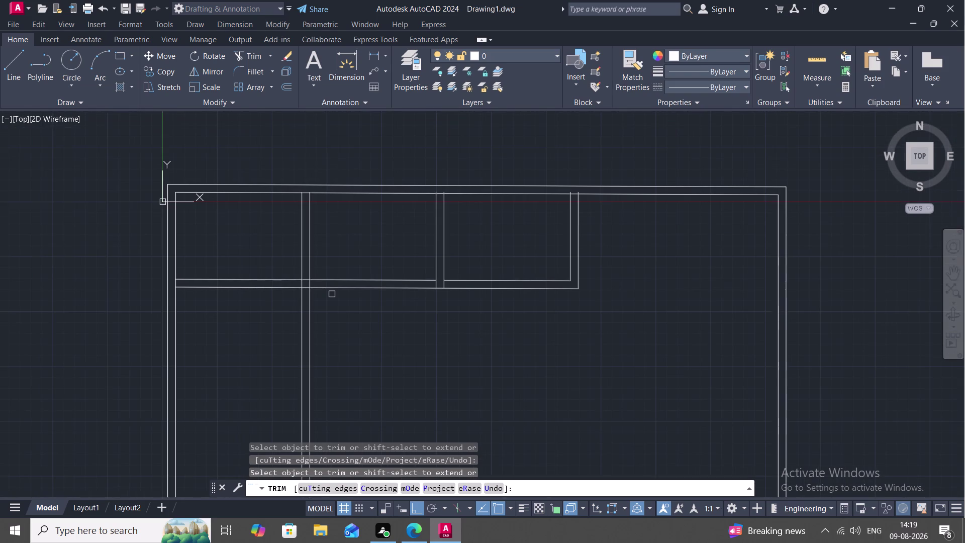
Trim the corridor lines and crossing wall stub at the next wall junction, then measure distances.
middle_drag(344, 297, 577, 307)
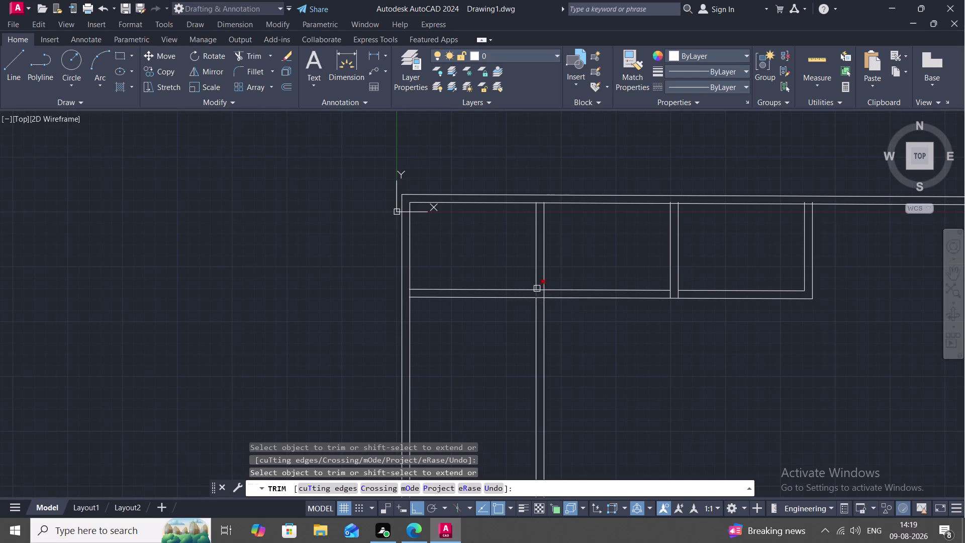
scroll(up, 3)
click(544, 290)
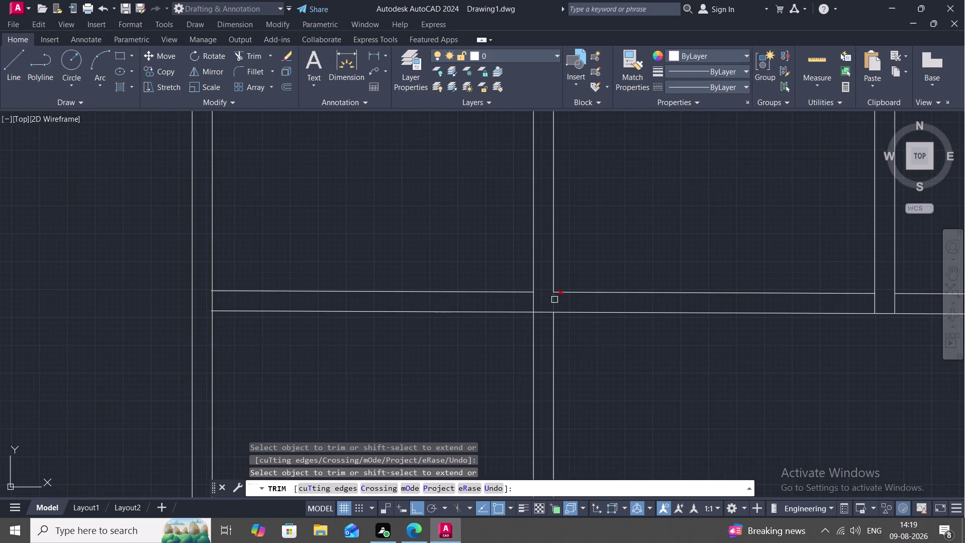
click(555, 301)
click(535, 326)
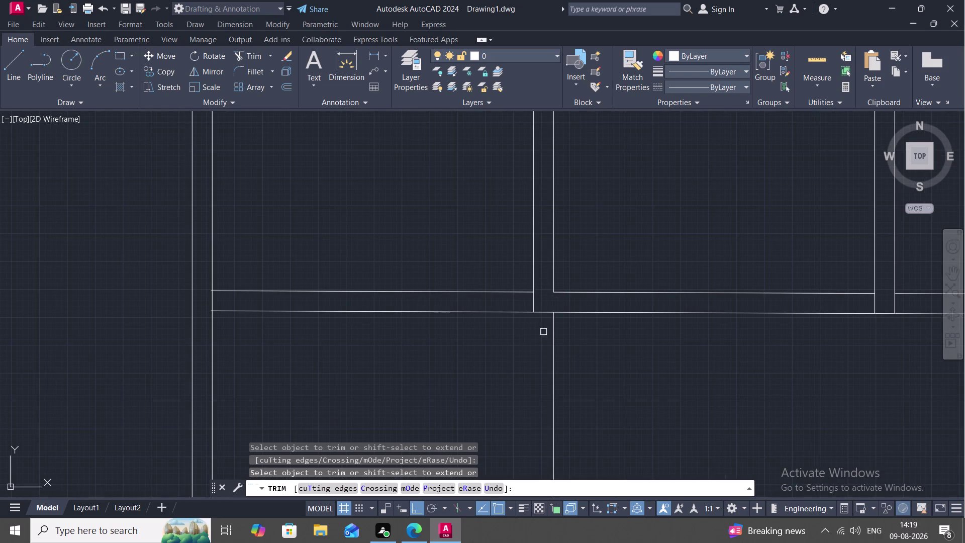
click(552, 335)
scroll(down, 3)
scroll(down, 3)
middle_drag(571, 354, 550, 329)
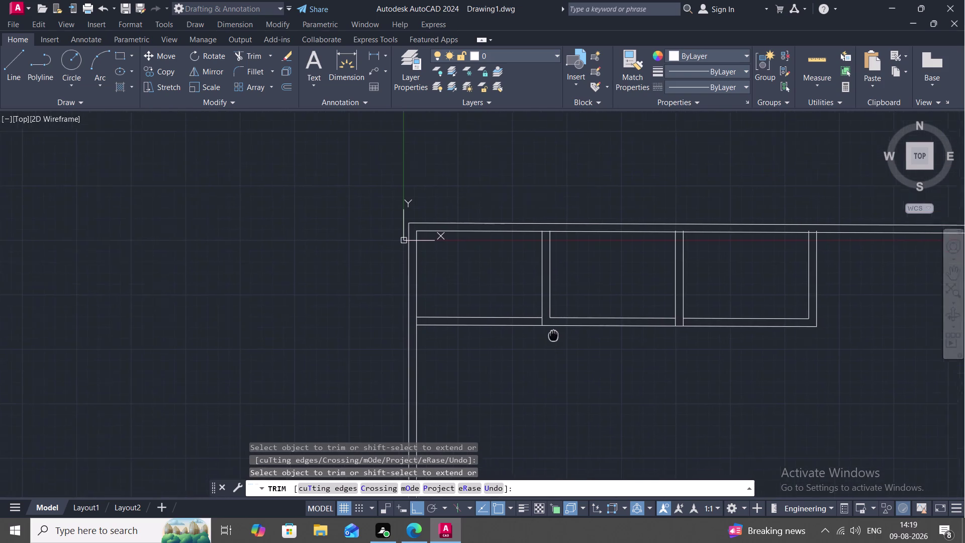
middle_drag(550, 329, 546, 319)
middle_drag(567, 335, 535, 266)
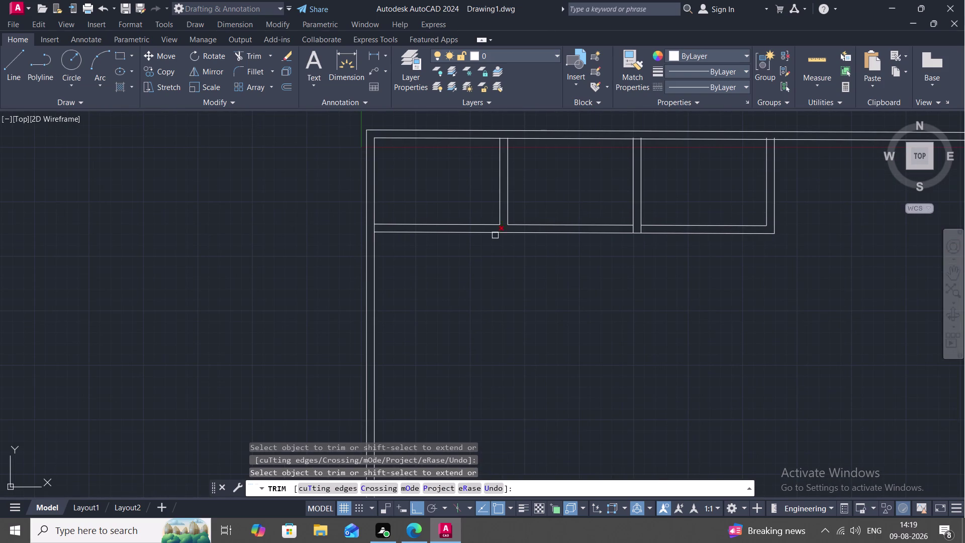
scroll(down, 3)
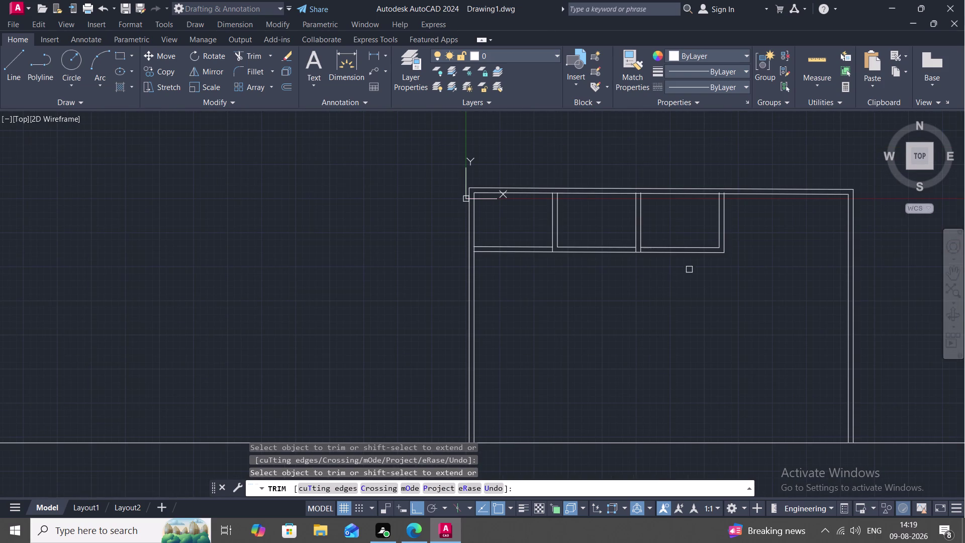
click(814, 61)
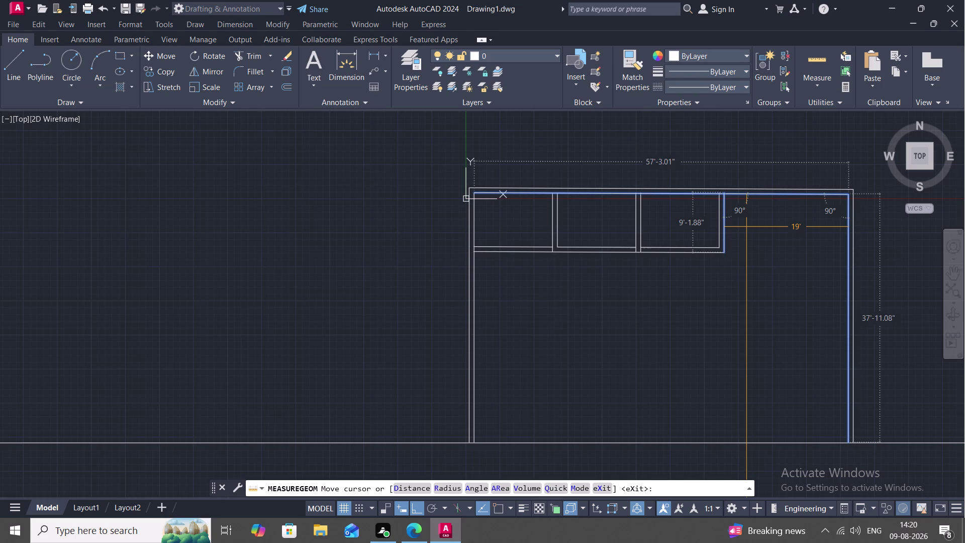
Offset the top inner wall line 13'-9" downward into the block and check its spacing.
key(Escape)
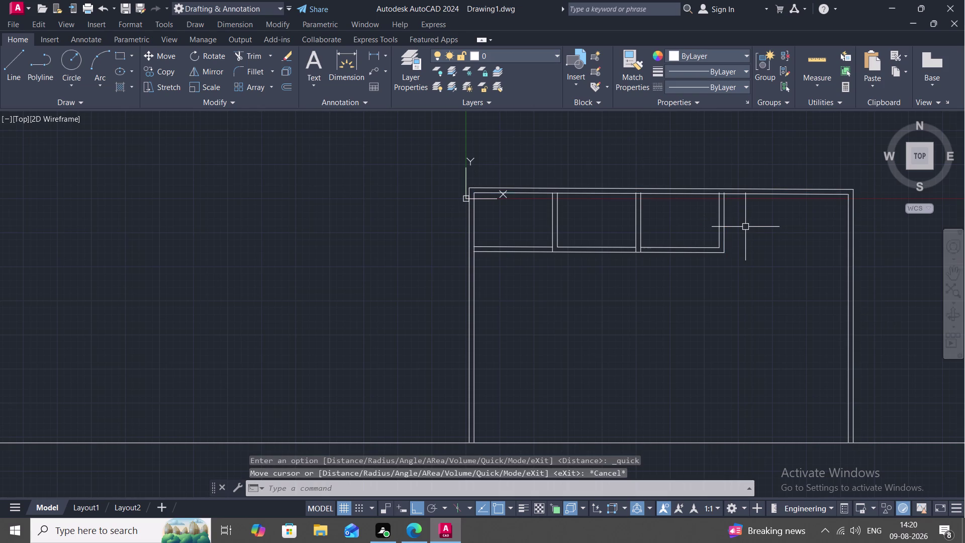
text(O)
key(space)
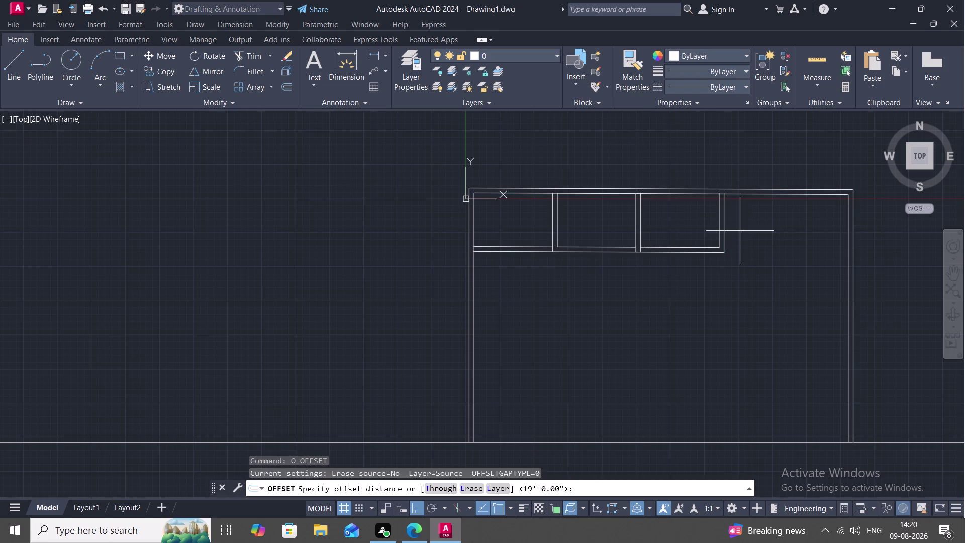
key(1)
key(3)
key(apostrophe)
key(9)
key(shift+quotedbl)
key(space)
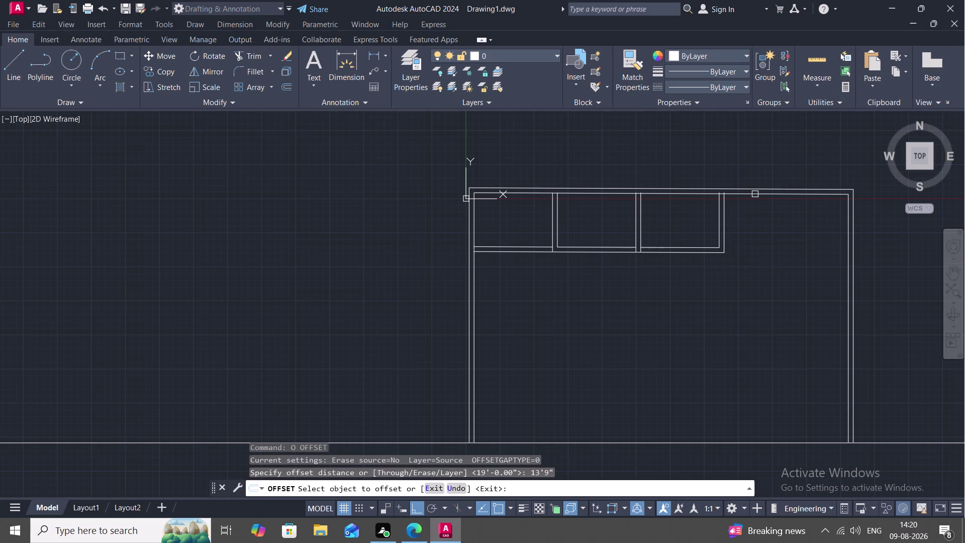
click(755, 194)
click(754, 262)
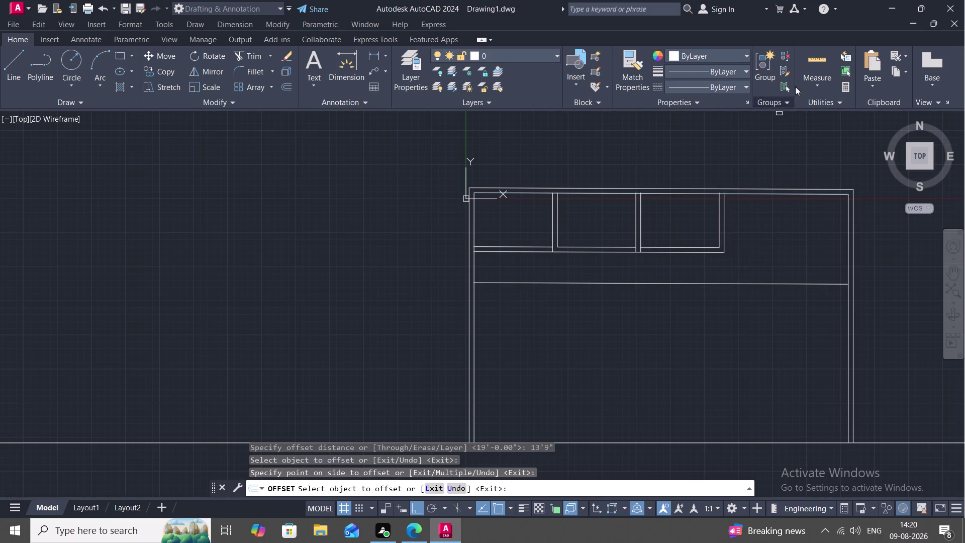
click(819, 55)
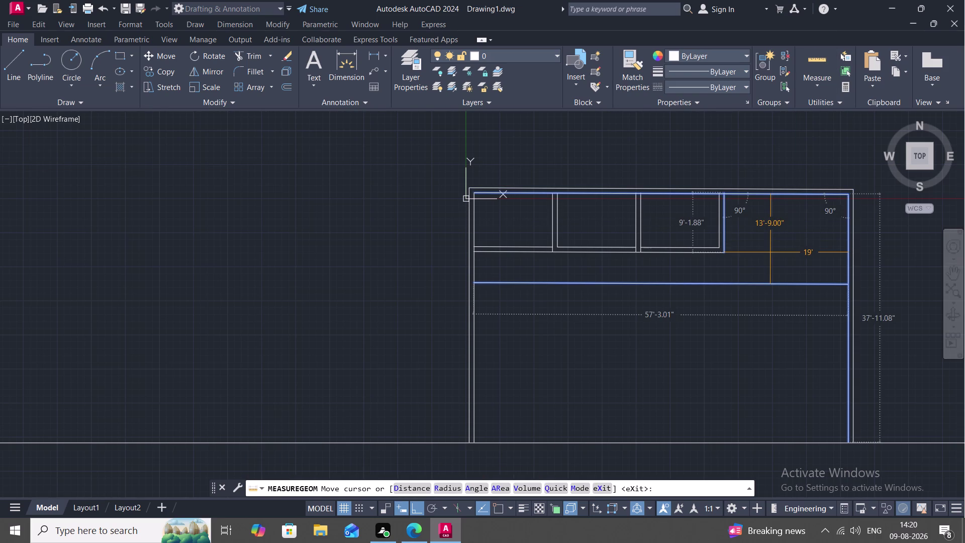
key(Escape)
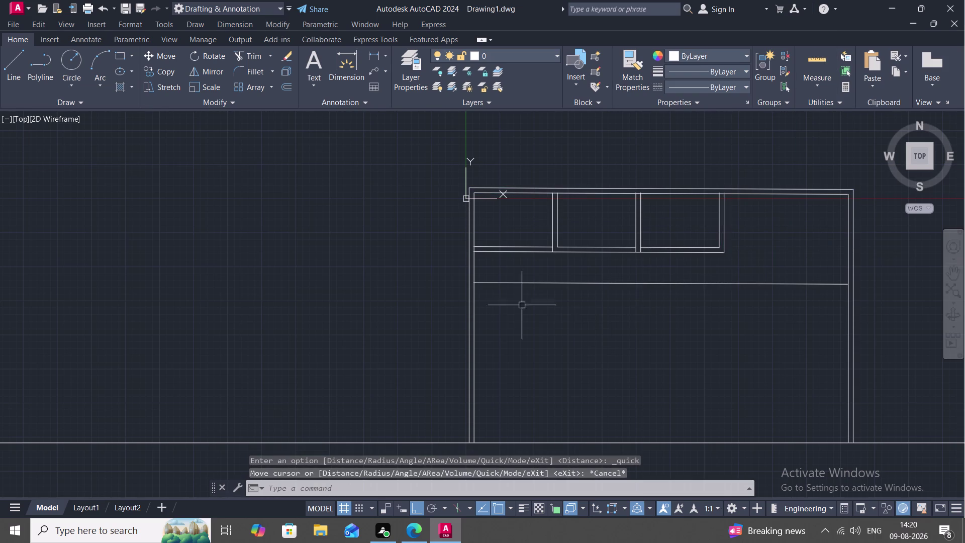
Offset the left inner wall line 12'-3" to the right, check its spacing, and begin trimming.
middle_drag(489, 313, 478, 262)
key(o)
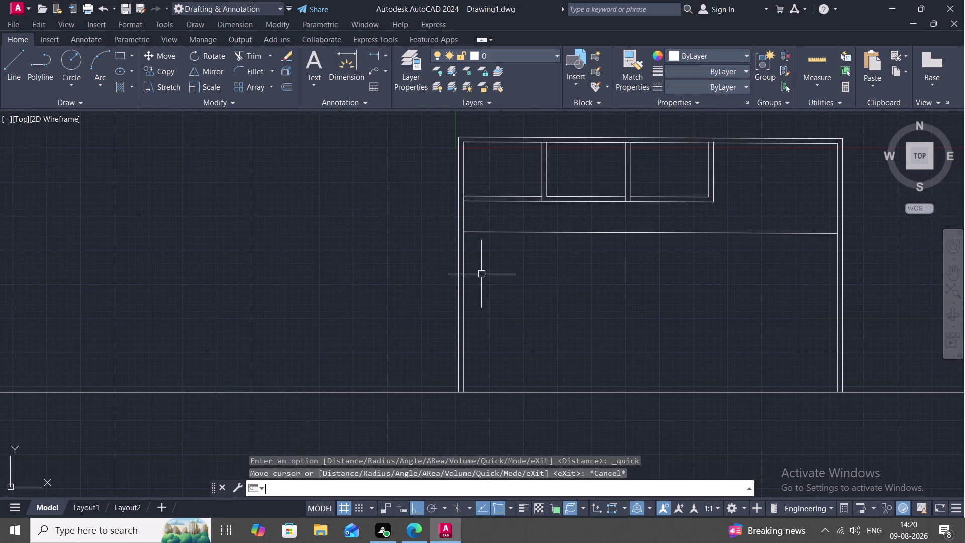
key(space)
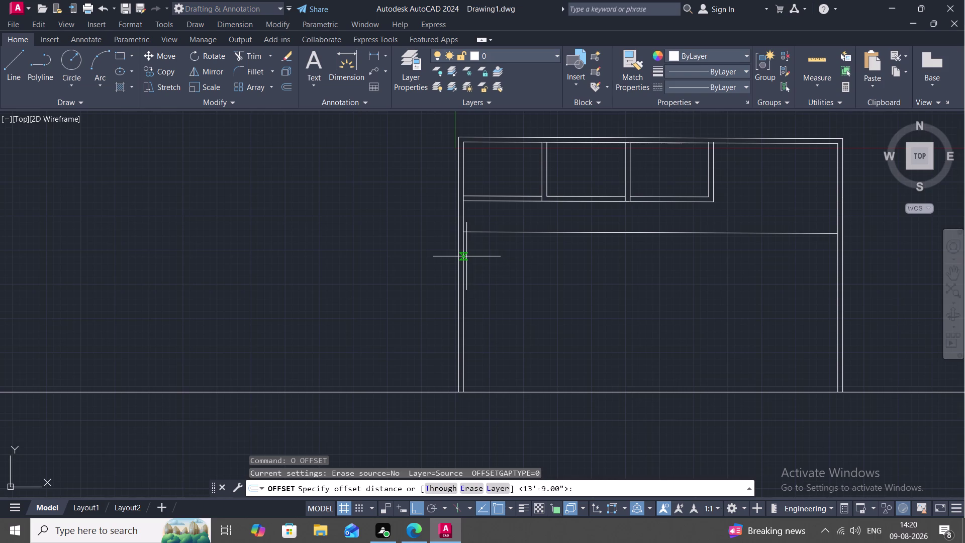
text(12)
key(apostrophe)
key(3)
text(")
key(space)
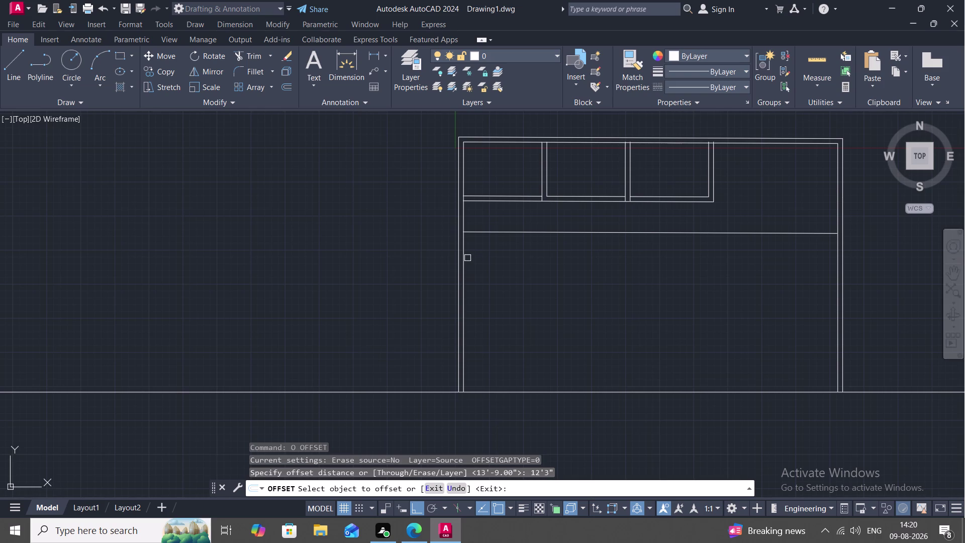
click(464, 255)
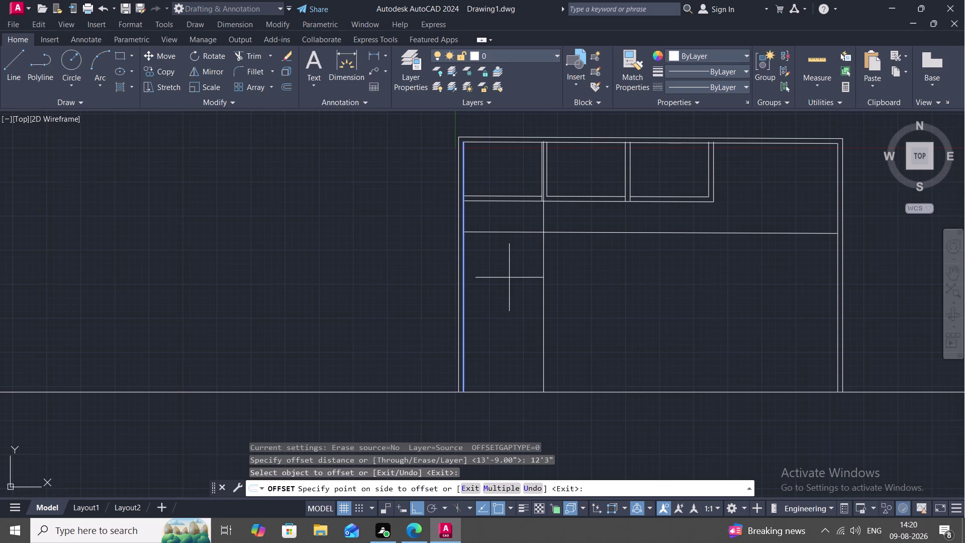
click(511, 278)
click(811, 70)
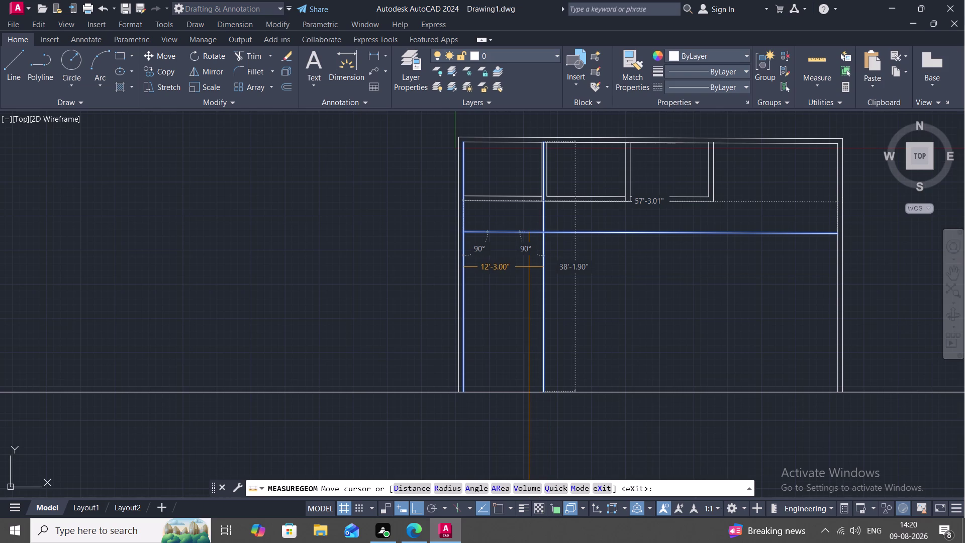
key(Escape)
text(T)
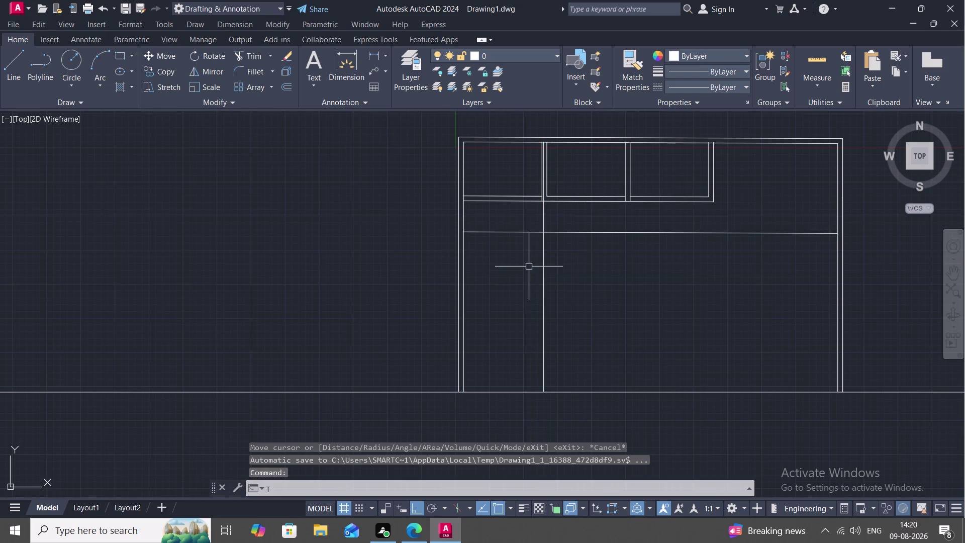
text(R)
key(space)
Trim the overhanging line ends at the new corner and end the trim.
click(516, 233)
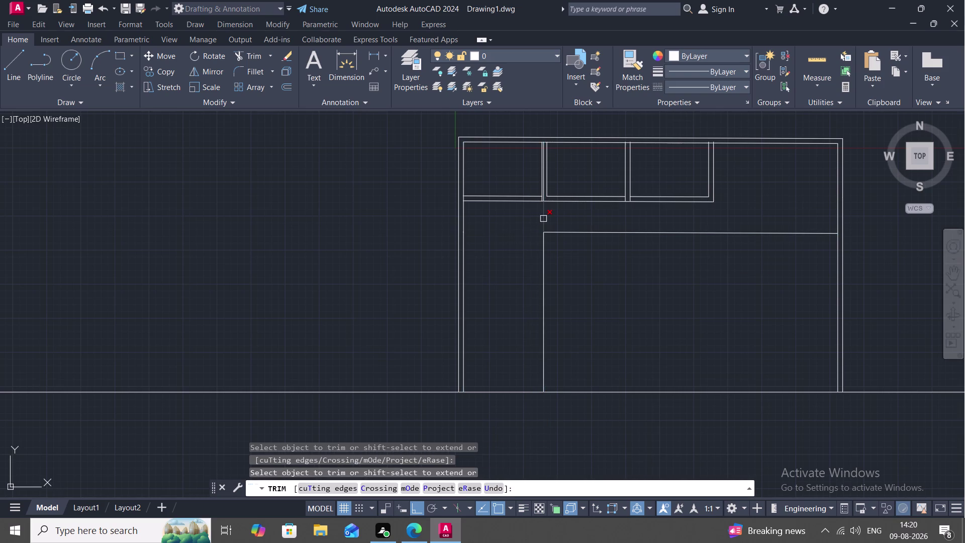
click(544, 218)
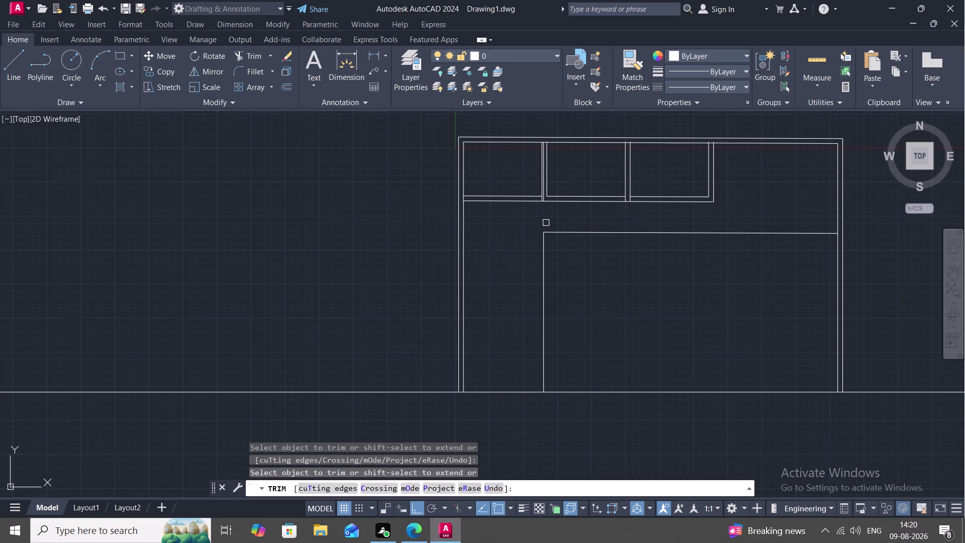
key(Escape)
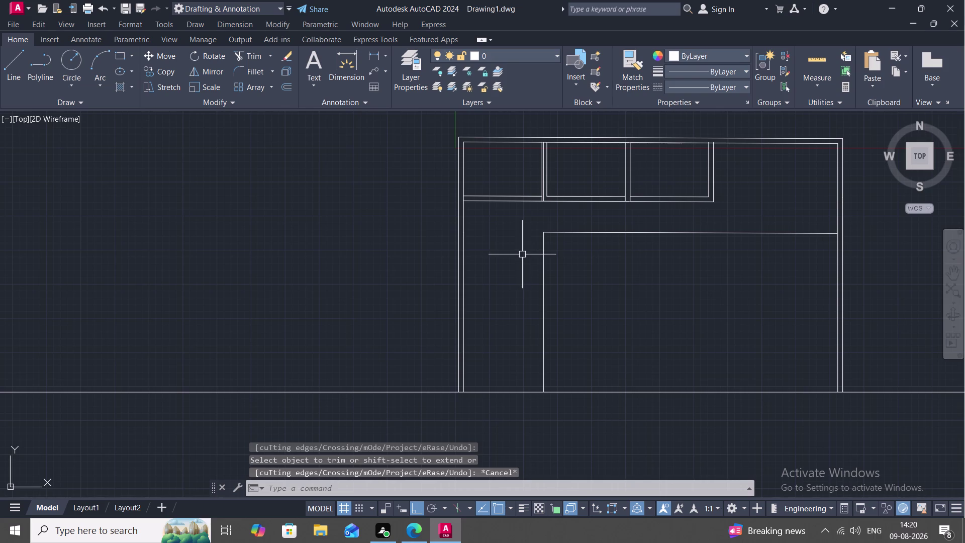
Trim the stray and overlapping wall segments at the room junctions along the top.
scroll(up, 3)
scroll(up, 3)
middle_drag(535, 191, 532, 193)
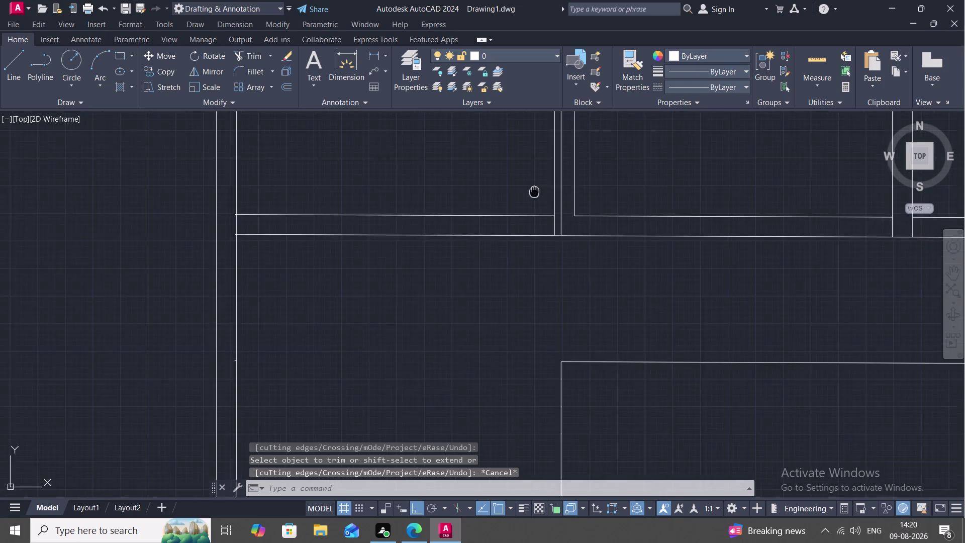
middle_drag(531, 194, 496, 257)
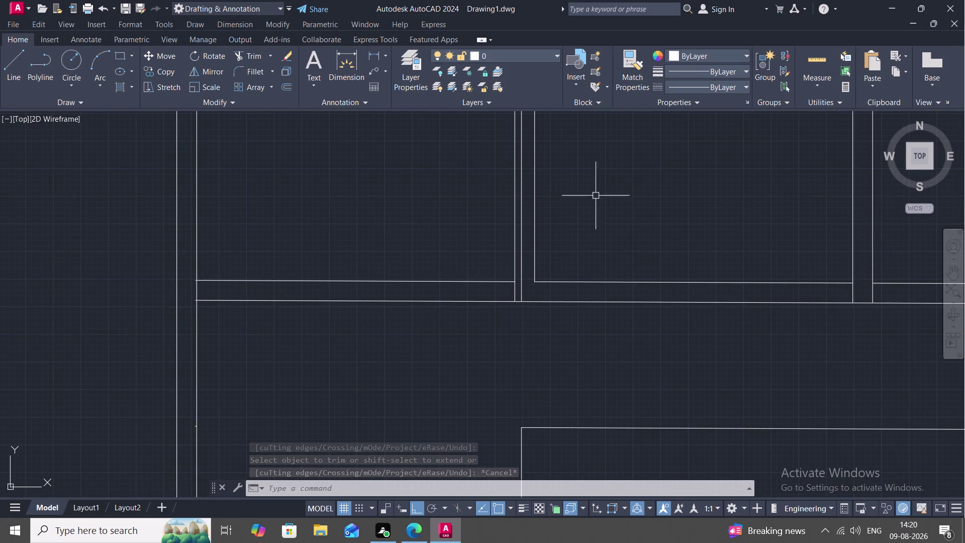
text(TR)
key(space)
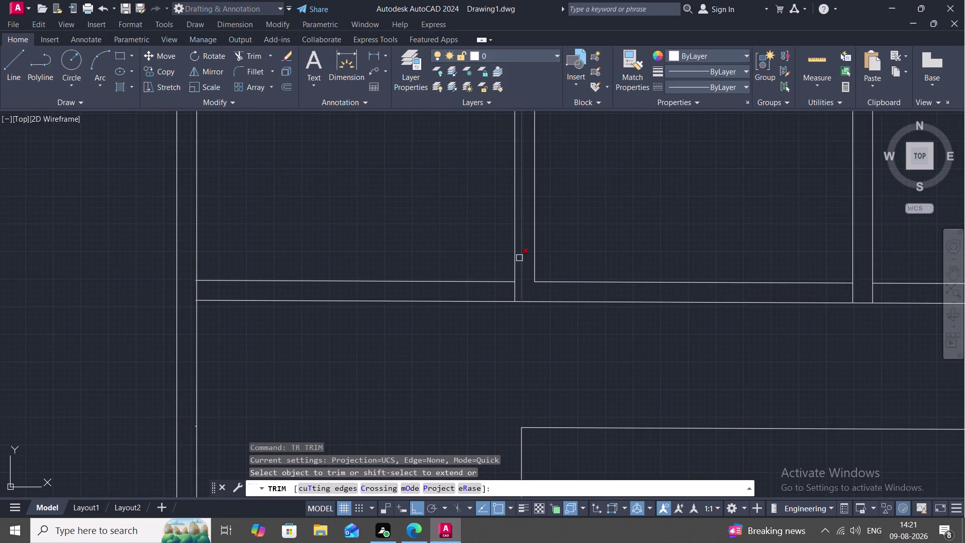
click(519, 258)
scroll(down, 3)
middle_drag(460, 338, 459, 306)
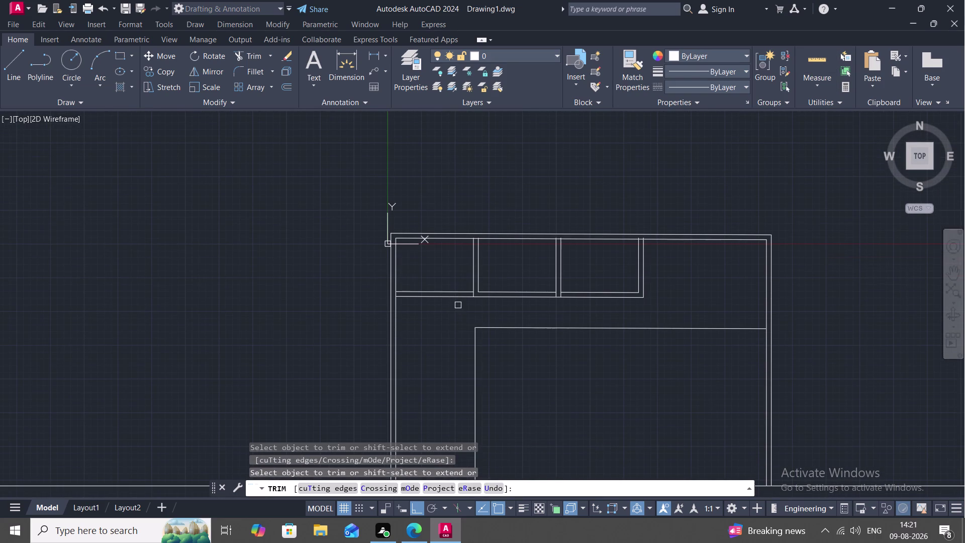
scroll(up, 3)
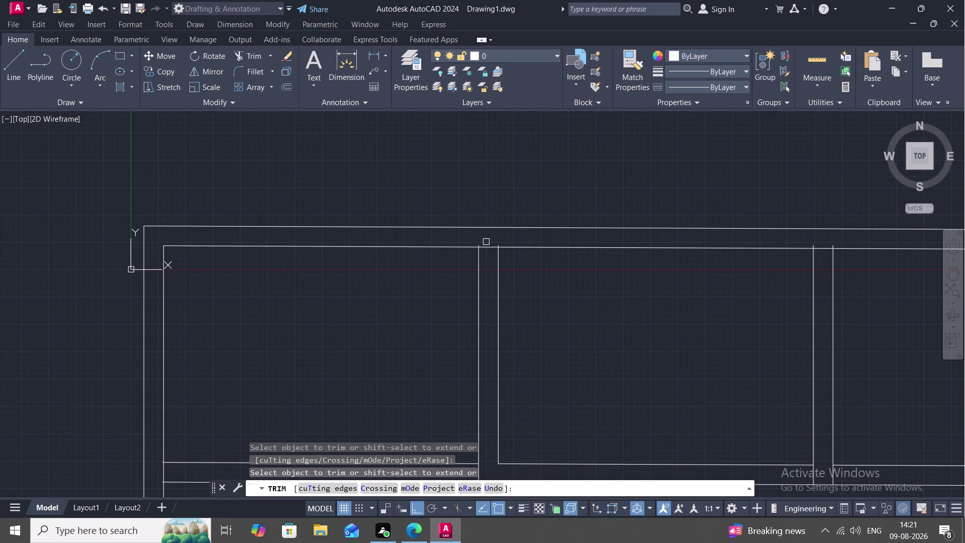
click(486, 246)
scroll(up, 3)
scroll(down, 3)
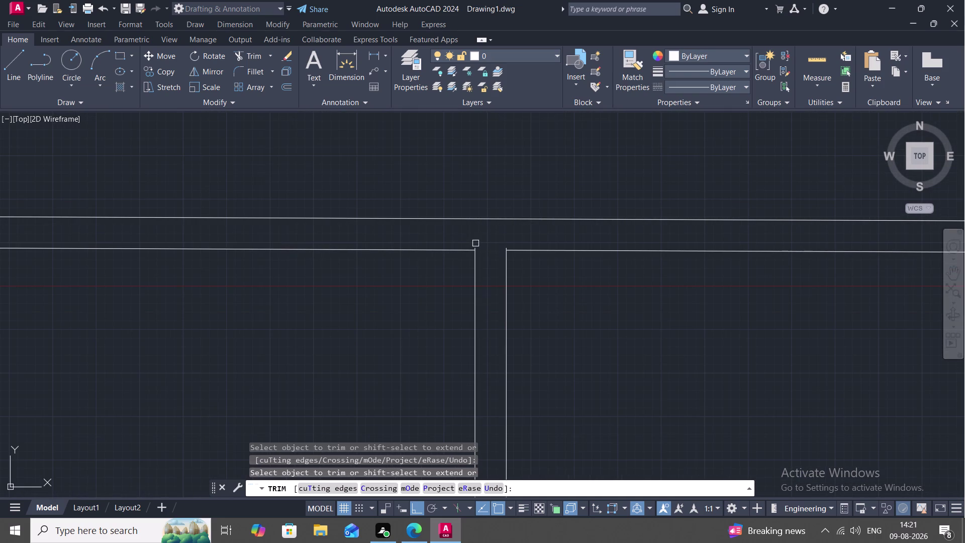
scroll(up, 3)
scroll(down, 3)
scroll(up, 3)
click(472, 248)
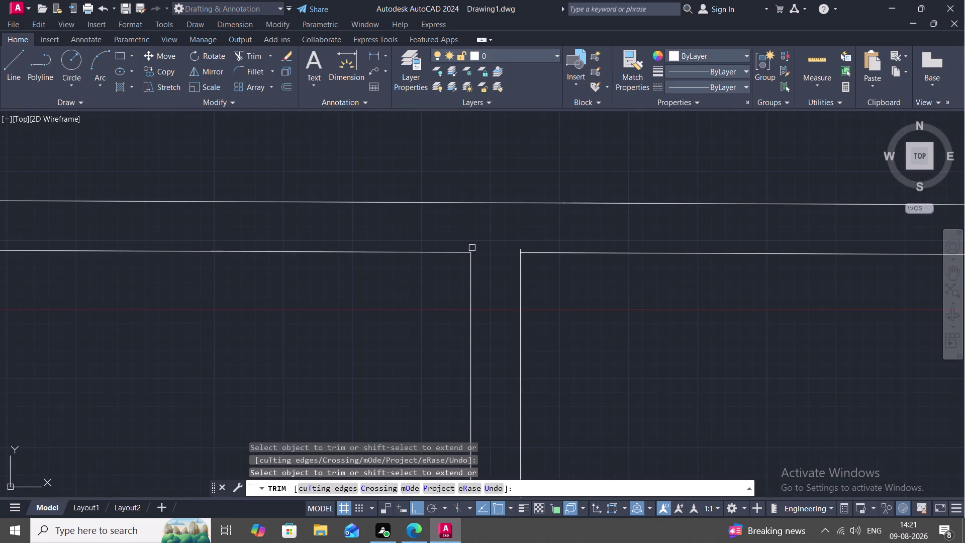
click(519, 246)
scroll(down, 3)
scroll(up, 3)
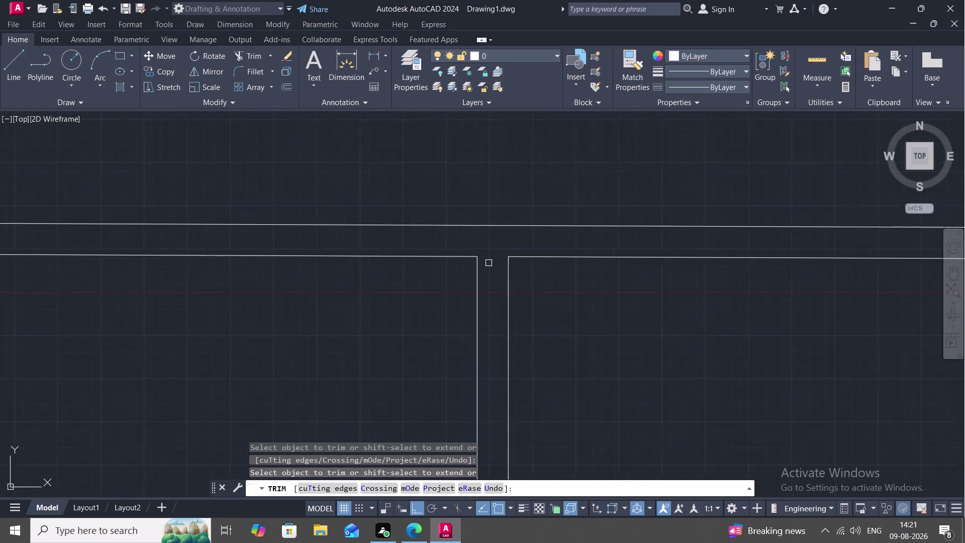
scroll(down, 3)
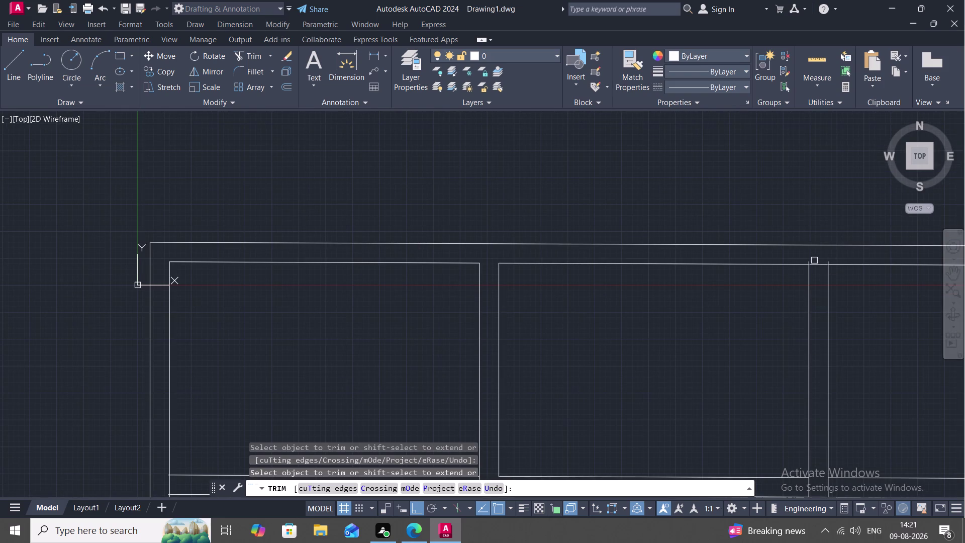
Trim the wall lines crossing between the partitions of the top rooms.
middle_drag(814, 261, 685, 289)
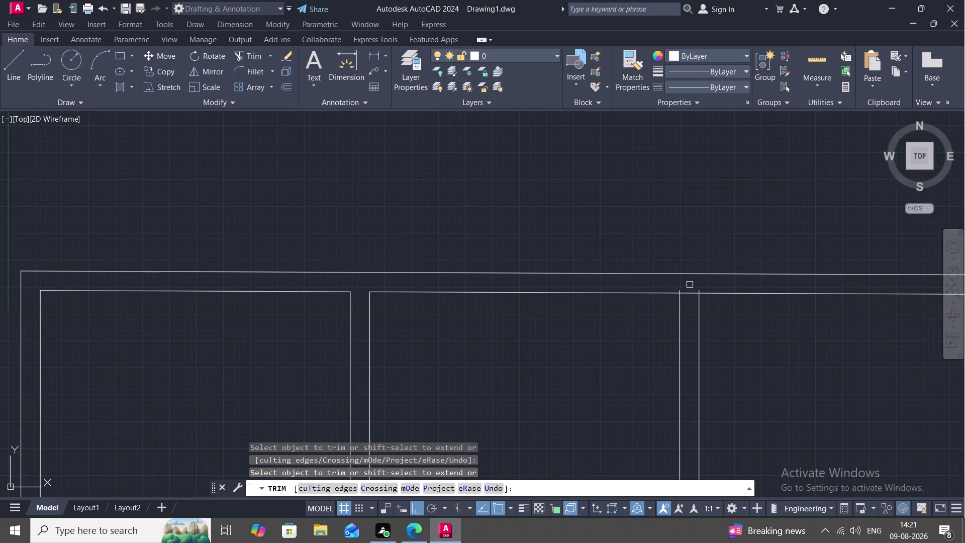
scroll(down, 3)
scroll(up, 3)
scroll(down, 3)
scroll(up, 3)
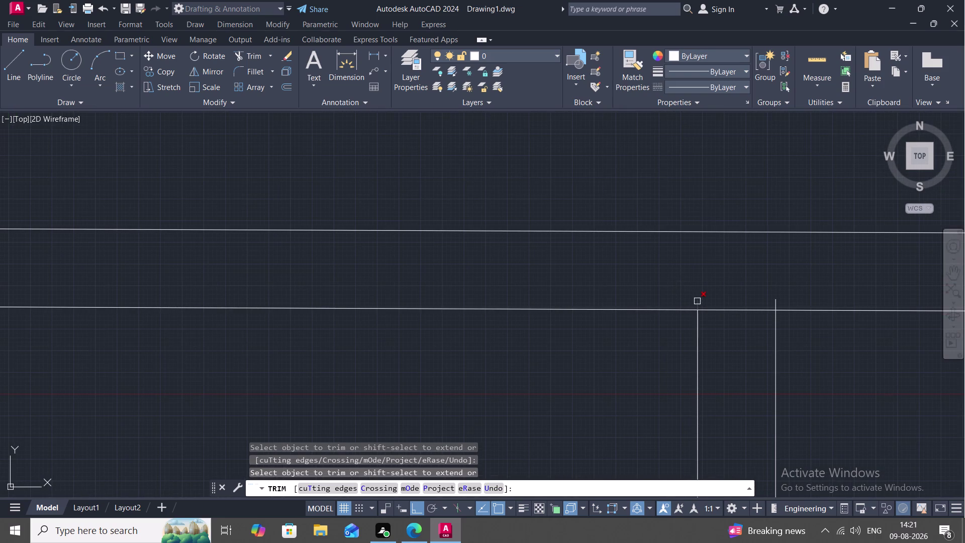
click(698, 303)
click(717, 311)
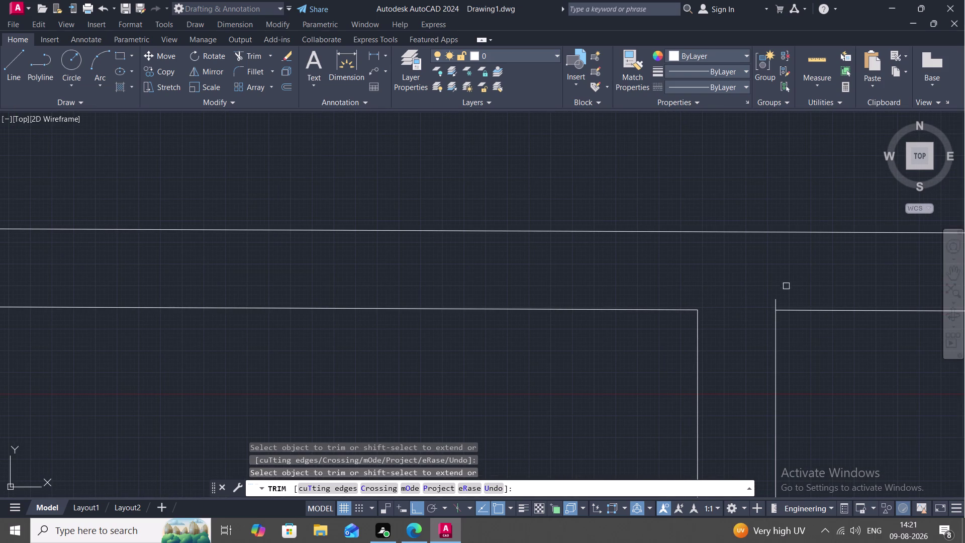
click(777, 300)
Finish trimming, bring the lower-right block's interior into view, and start OFFSET.
scroll(down, 3)
scroll(down, 3)
middle_drag(655, 400, 631, 351)
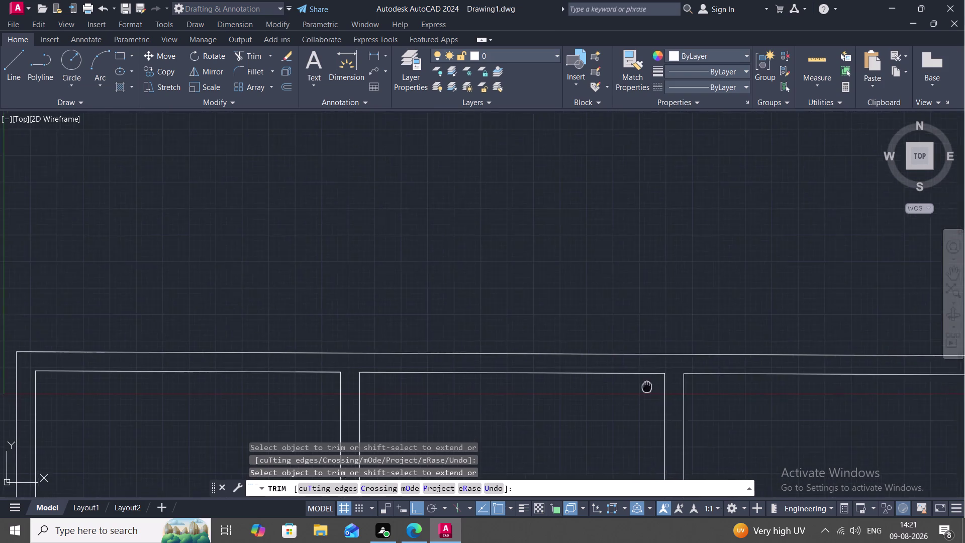
middle_drag(631, 351, 592, 94)
scroll(down, 3)
middle_drag(585, 206, 582, 224)
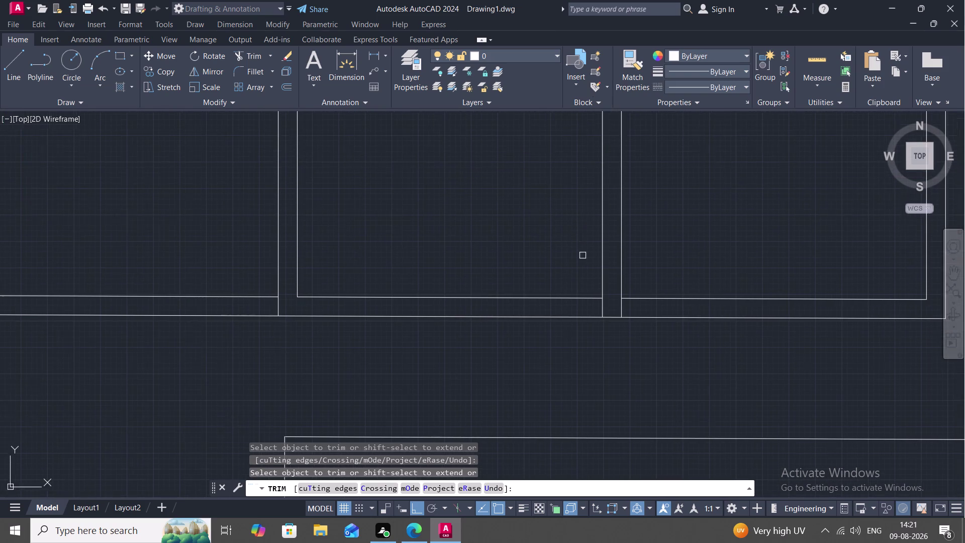
scroll(up, 3)
scroll(down, 3)
scroll(down, 3)
scroll(down, 3)
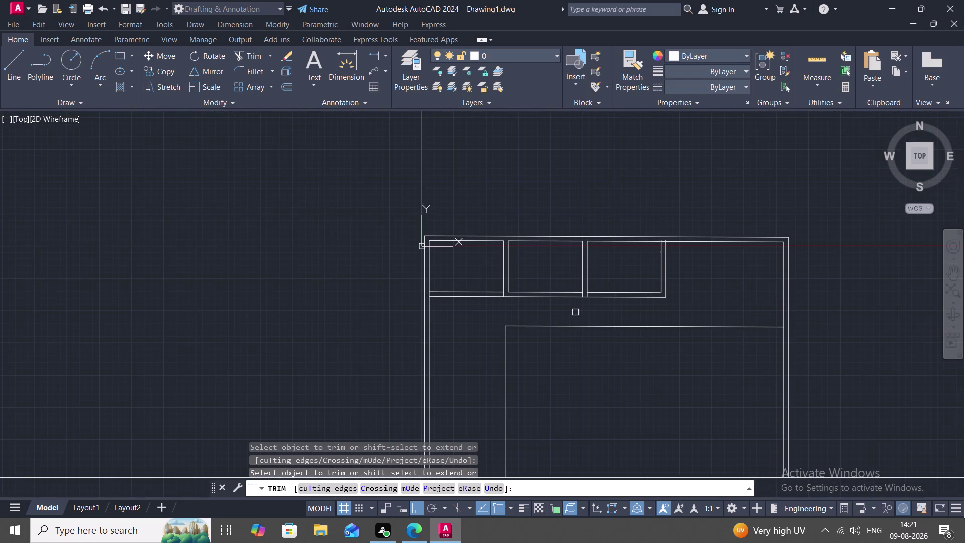
middle_drag(574, 311, 505, 163)
scroll(up, 3)
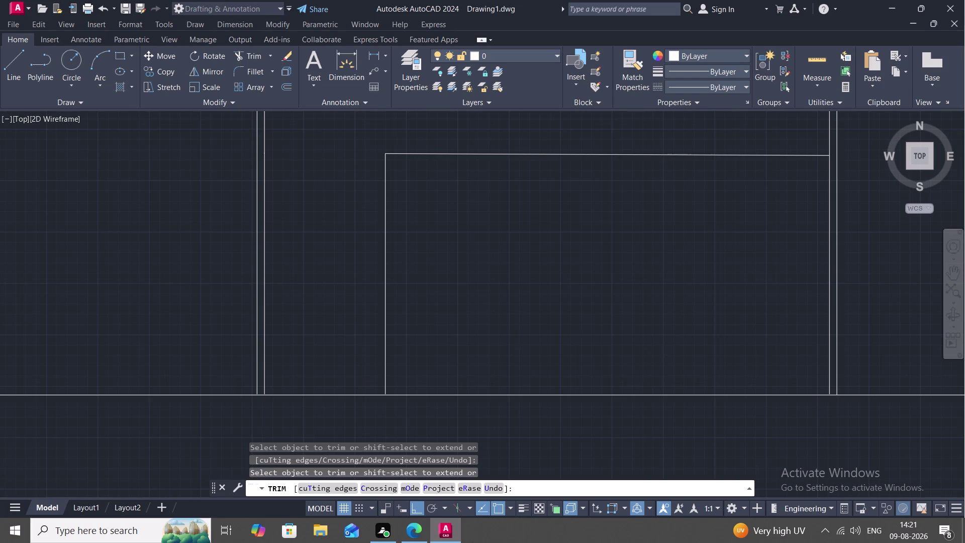
key(Escape)
key(o)
key(space)
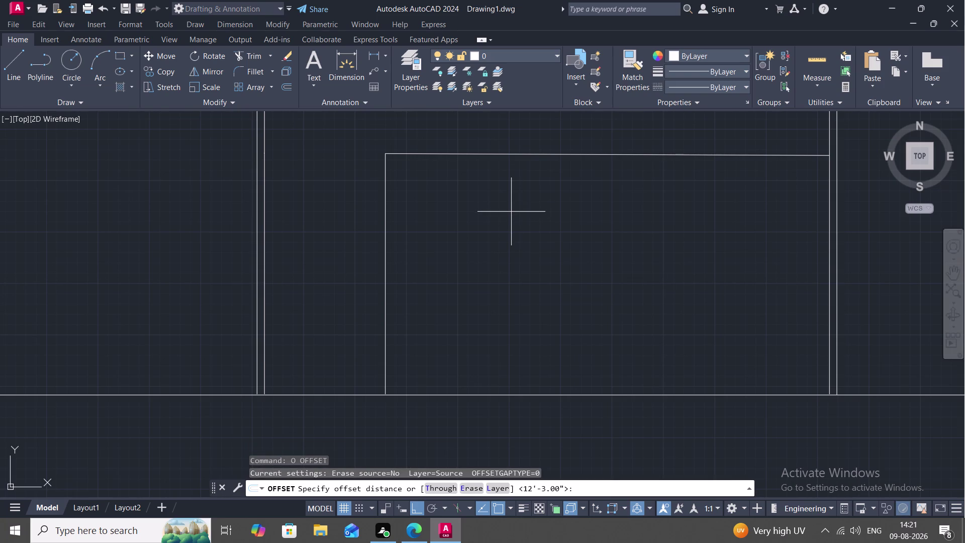
Check the gap between the wall lines with Quick Measure.
middle_drag(511, 216, 517, 238)
scroll(down, 3)
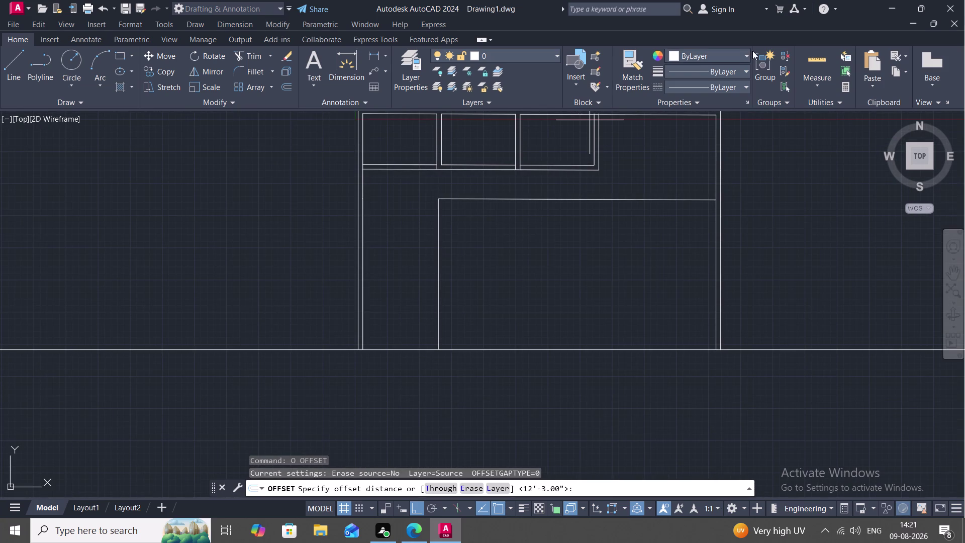
click(822, 69)
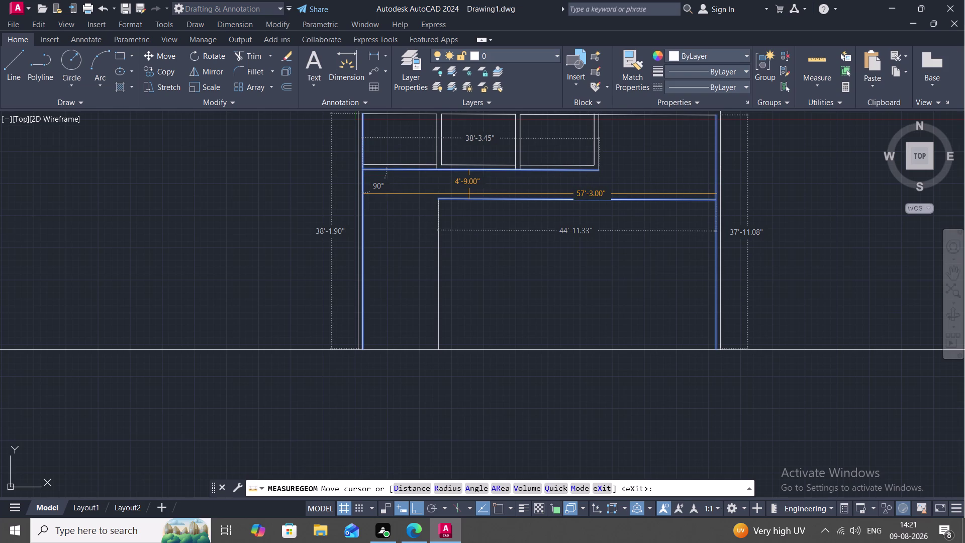
key(Escape)
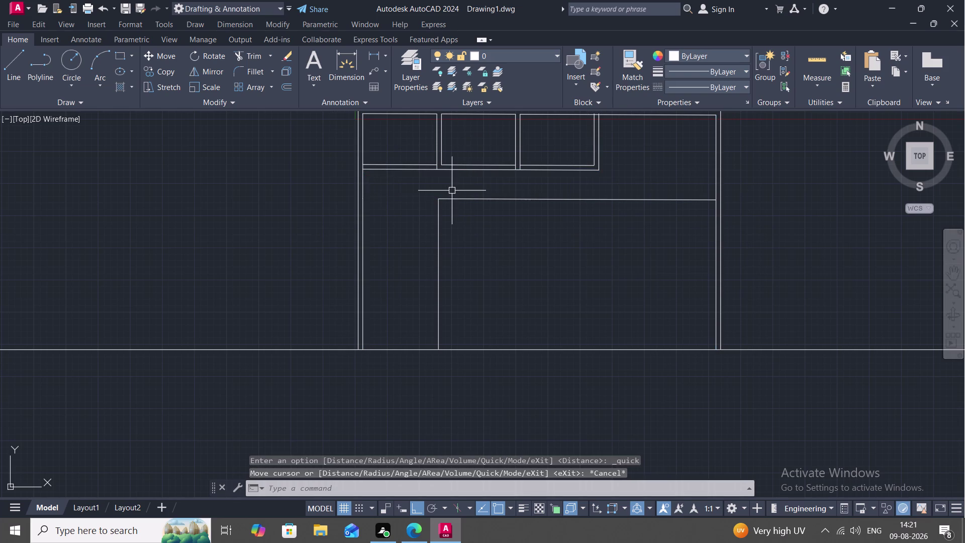
Offset the inner room's top wall line 9" downward.
key(o)
key(space)
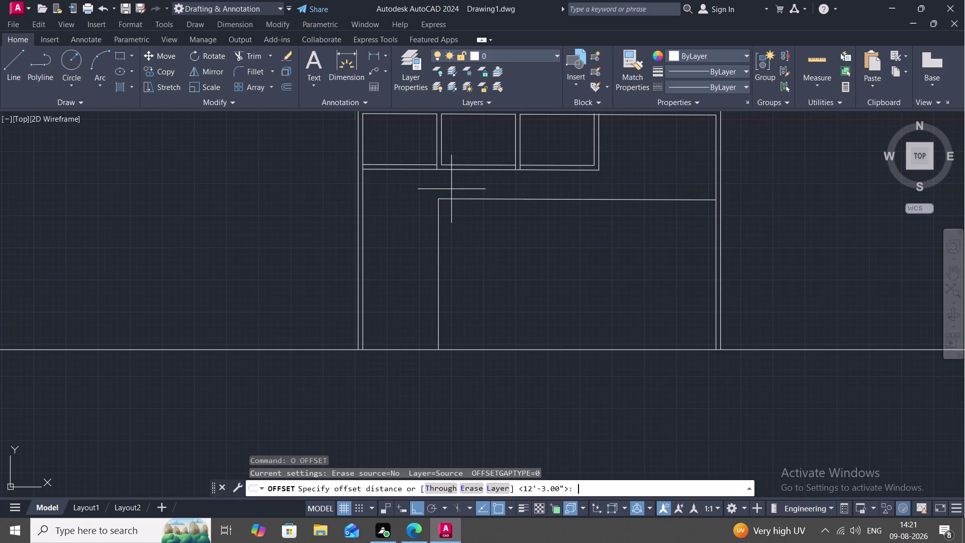
text(9)
text(")
key(space)
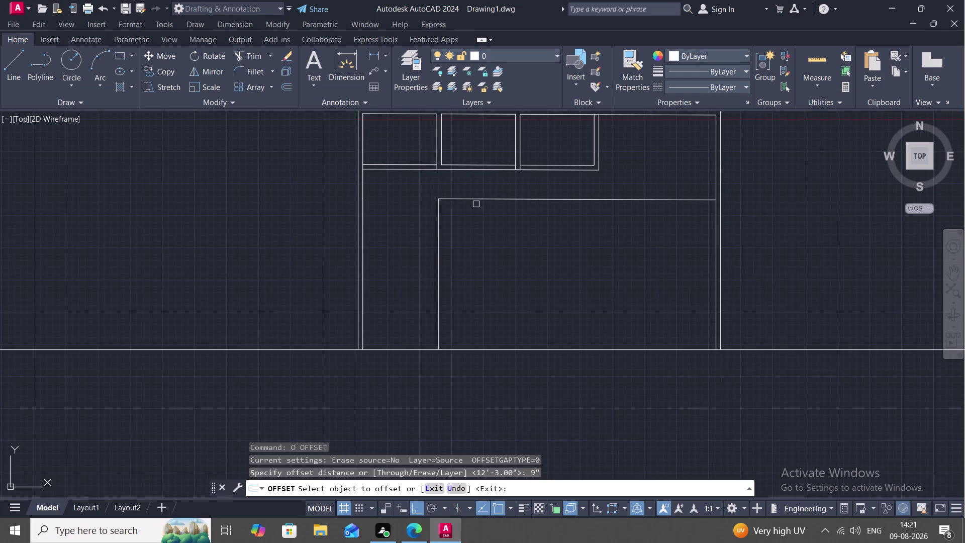
click(486, 199)
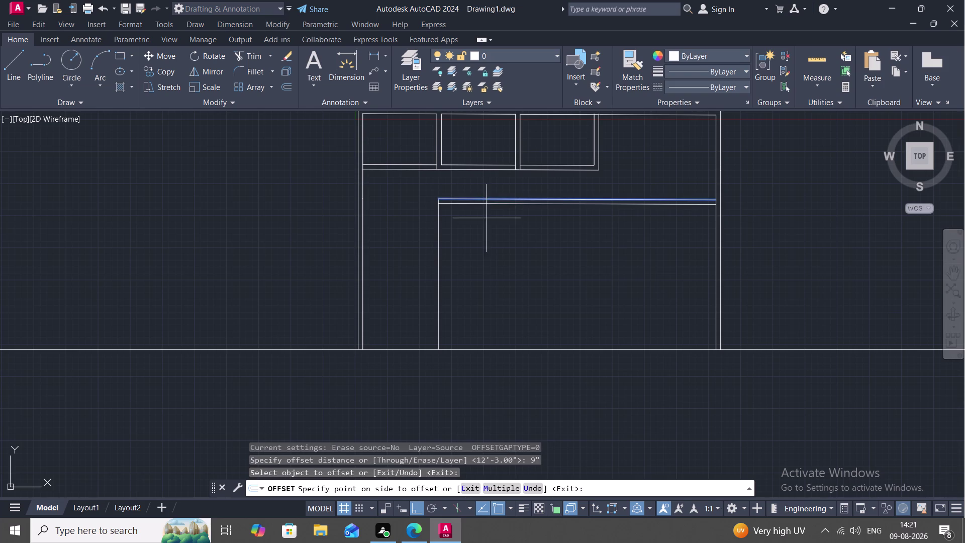
click(487, 218)
middle_drag(468, 213, 439, 201)
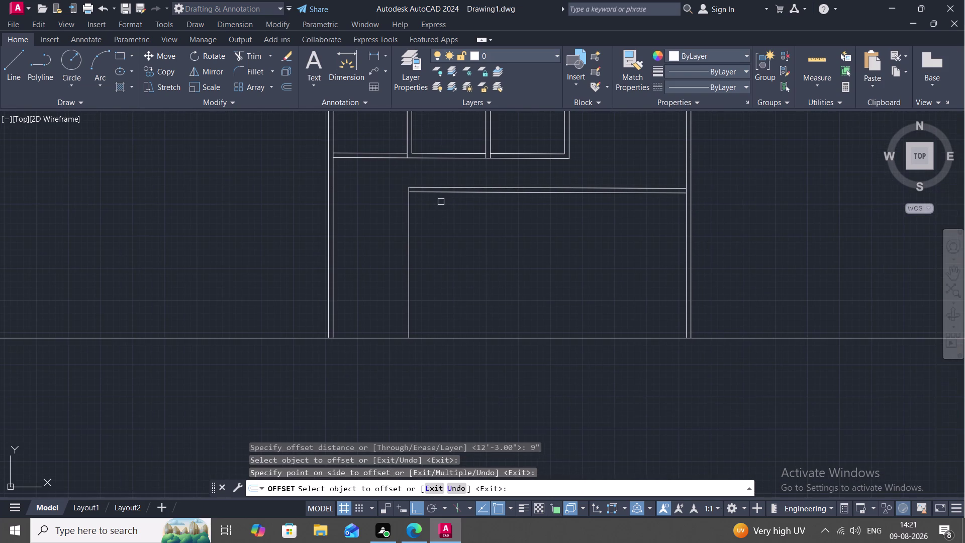
Offset the inner room's left wall line 9" to the right.
key(space)
key(space)
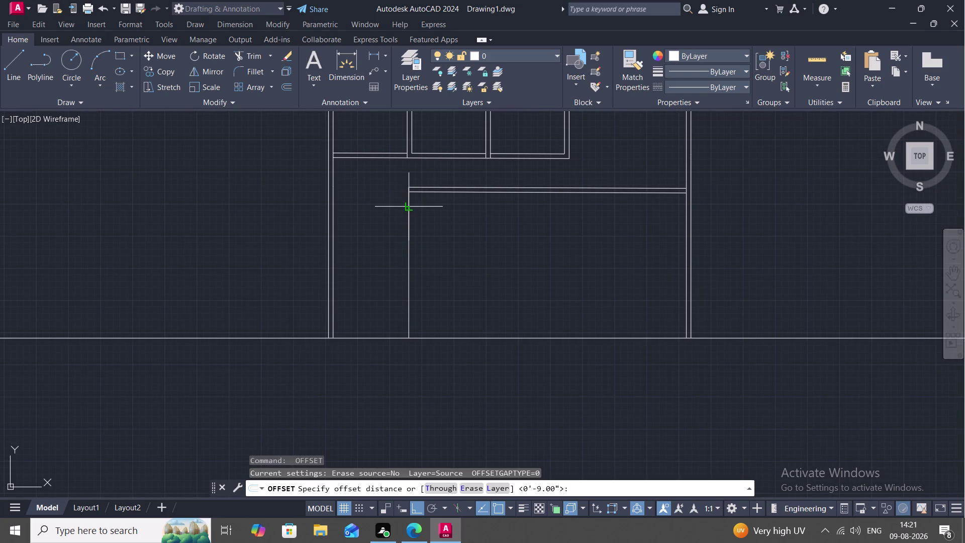
key(space)
click(410, 206)
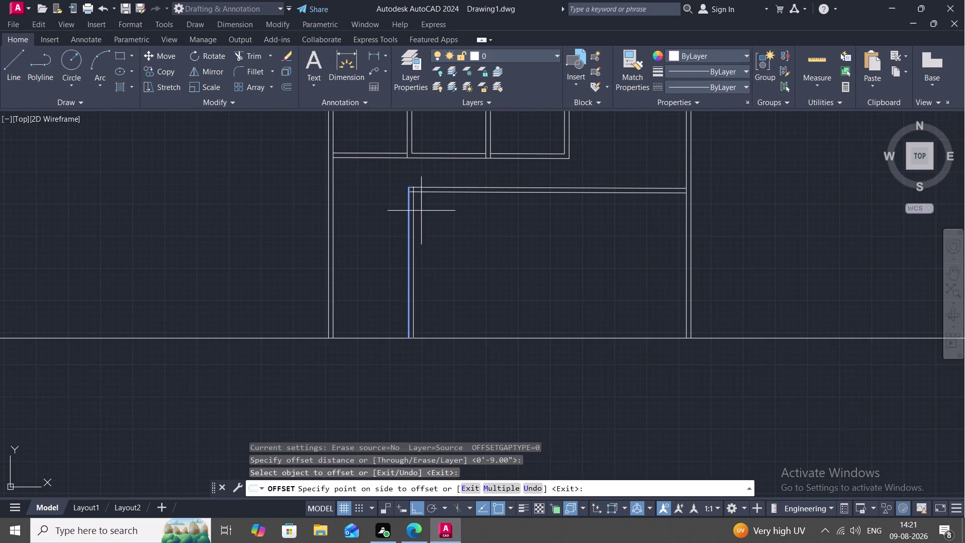
click(432, 214)
scroll(up, 3)
middle_drag(400, 192, 405, 229)
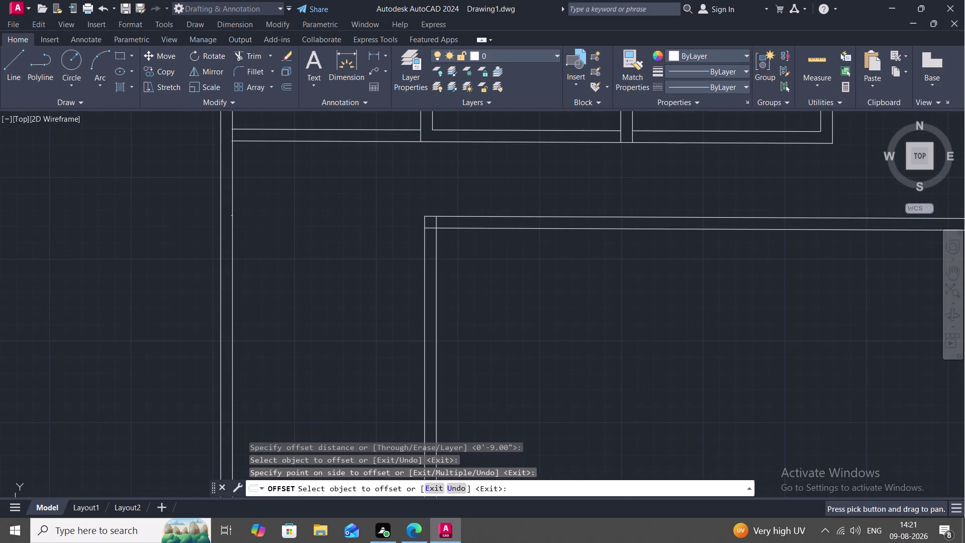
Back out of the leftover offset and cancel the stray command.
text(TR)
key(space)
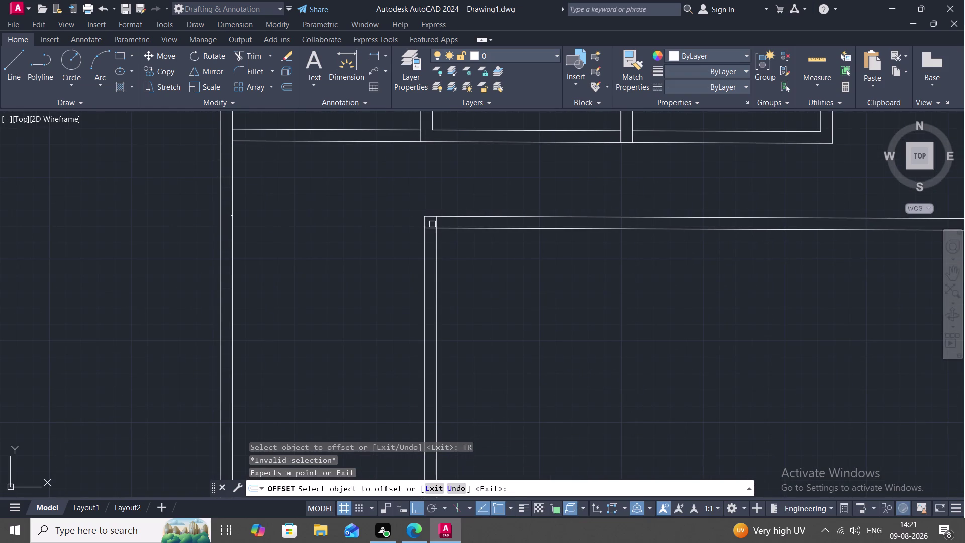
key(space)
click(430, 226)
key(Escape)
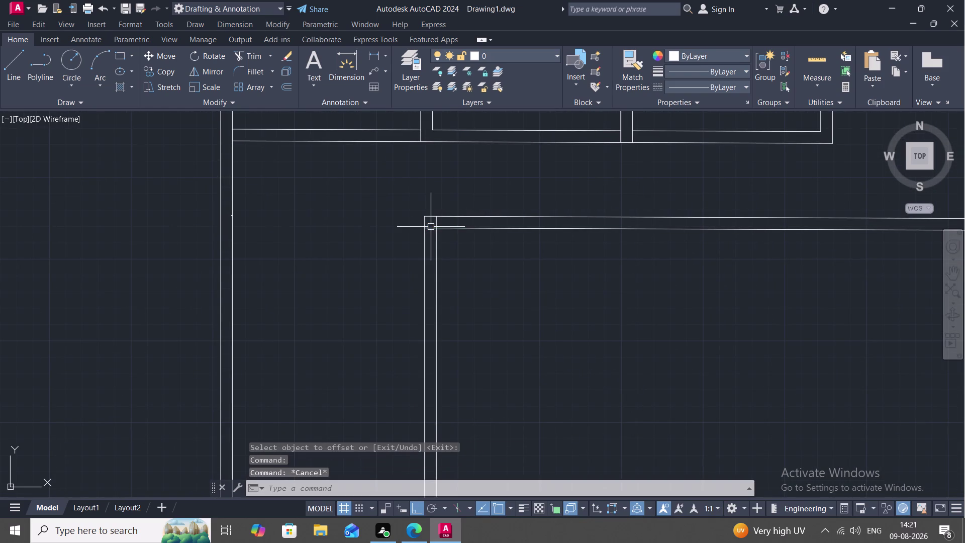
Trim both overshooting line ends at the doubled corner.
text(TR)
key(space)
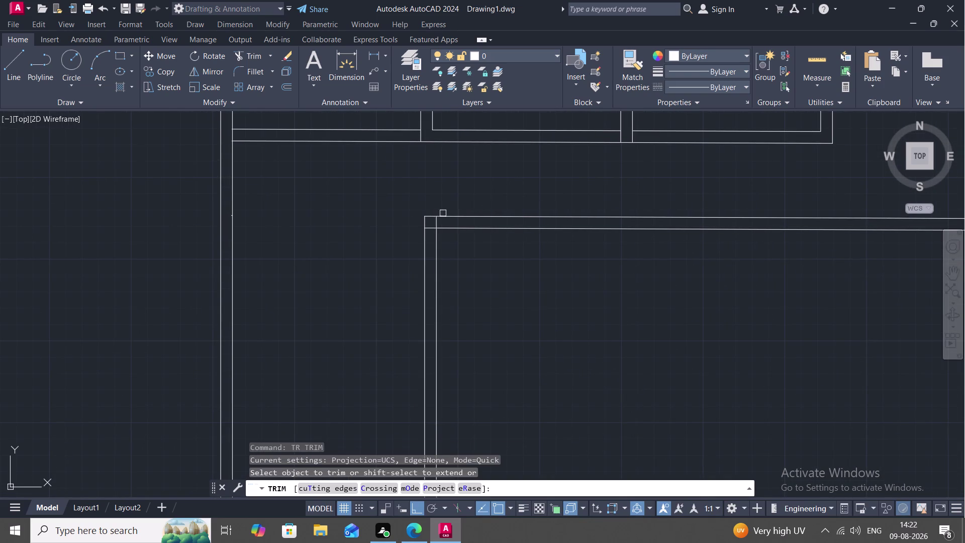
click(437, 225)
click(430, 226)
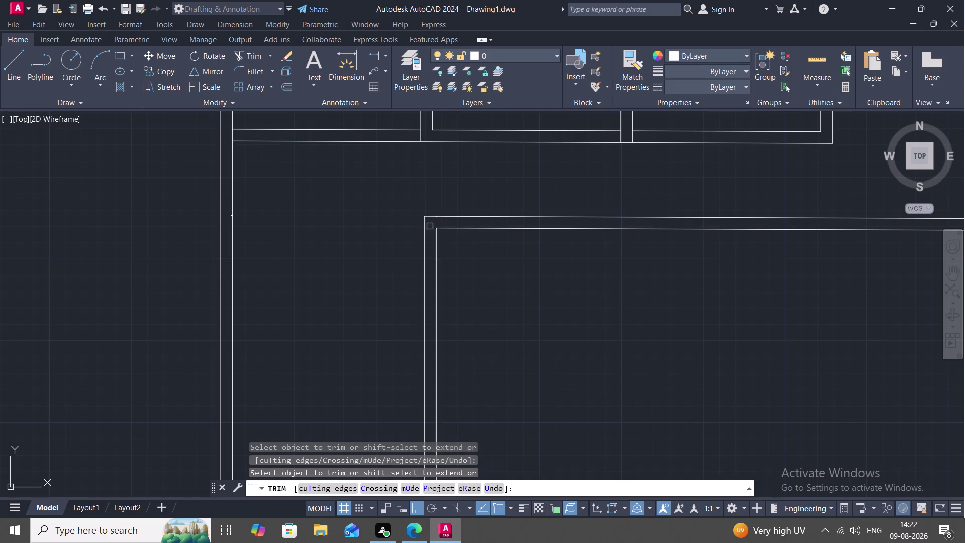
middle_drag(476, 257, 440, 177)
scroll(down, 3)
key(Escape)
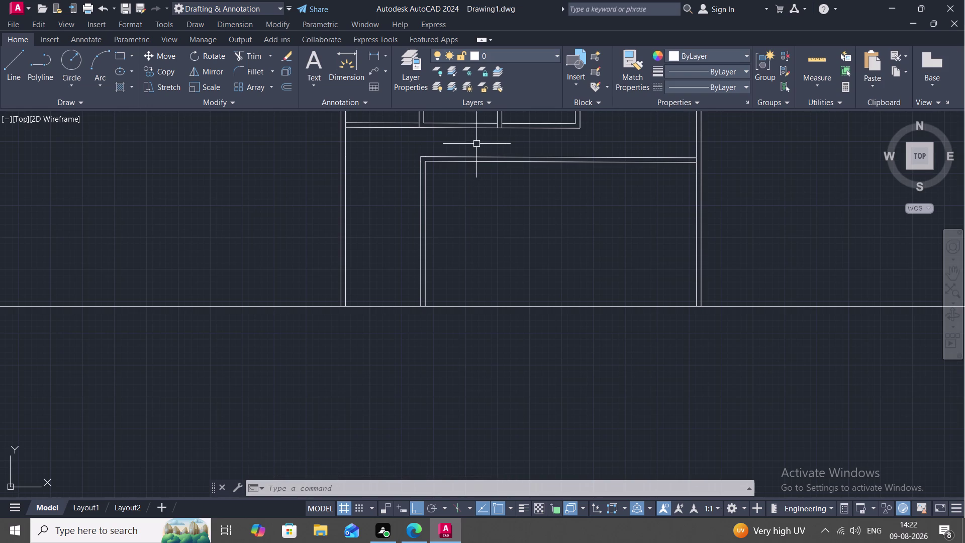
Offset the room's inner top wall line 12' downward as the new dividing wall.
text(O)
key(space)
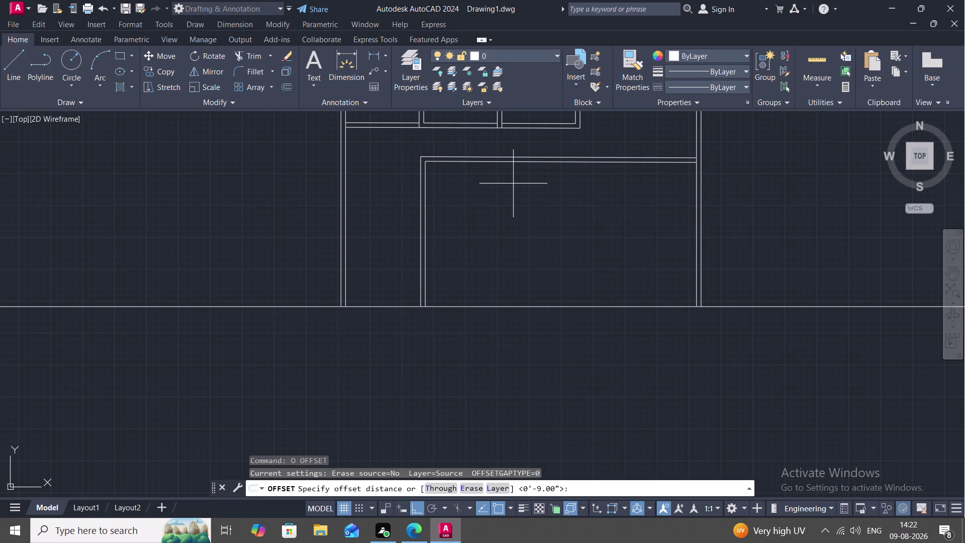
text(12')
key(space)
click(552, 163)
click(552, 188)
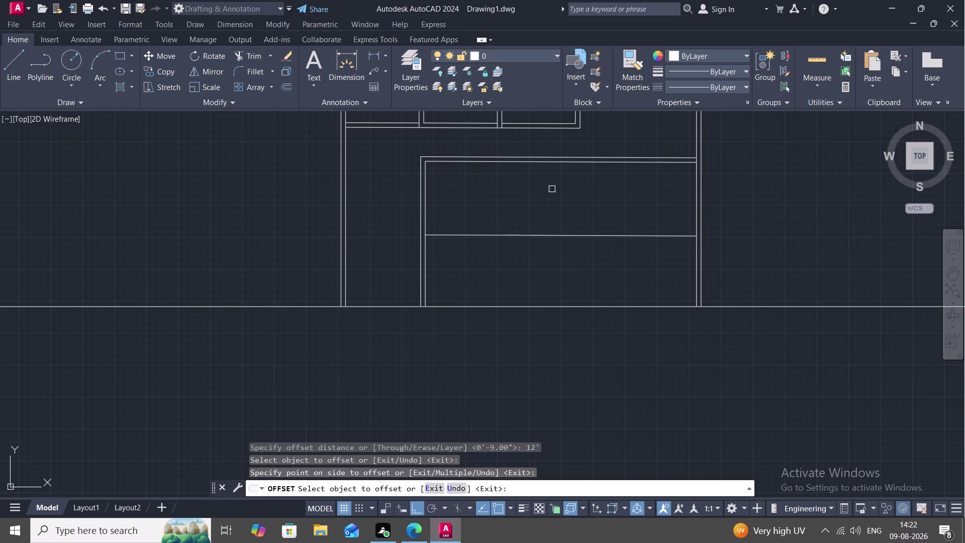
key(Escape)
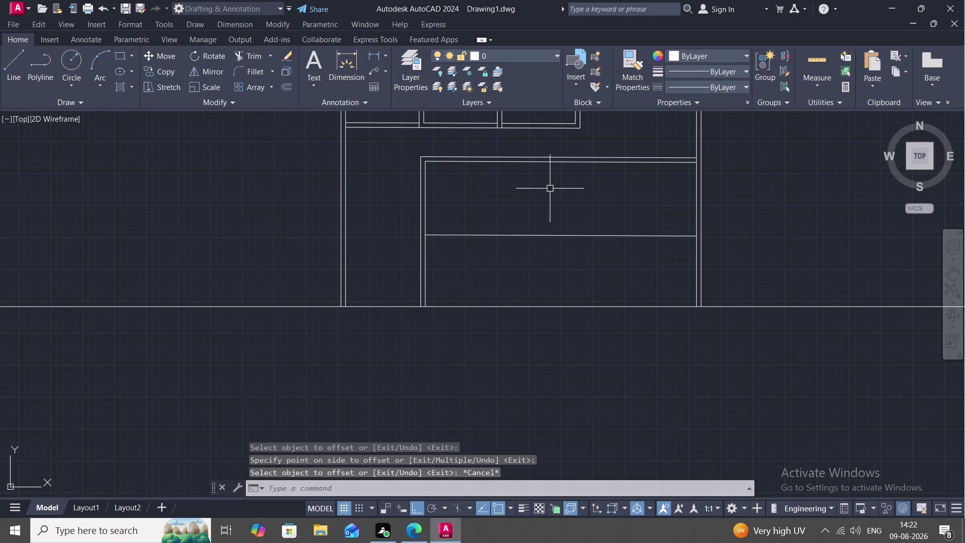
Offset the new dividing line 9" downward to form the wall's second face.
text(O)
key(space)
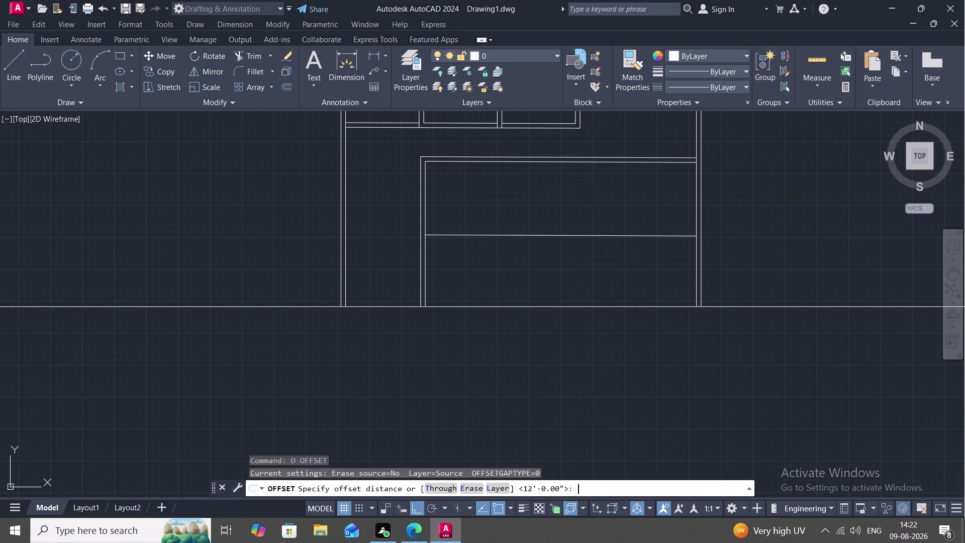
key(9)
text(")
key(space)
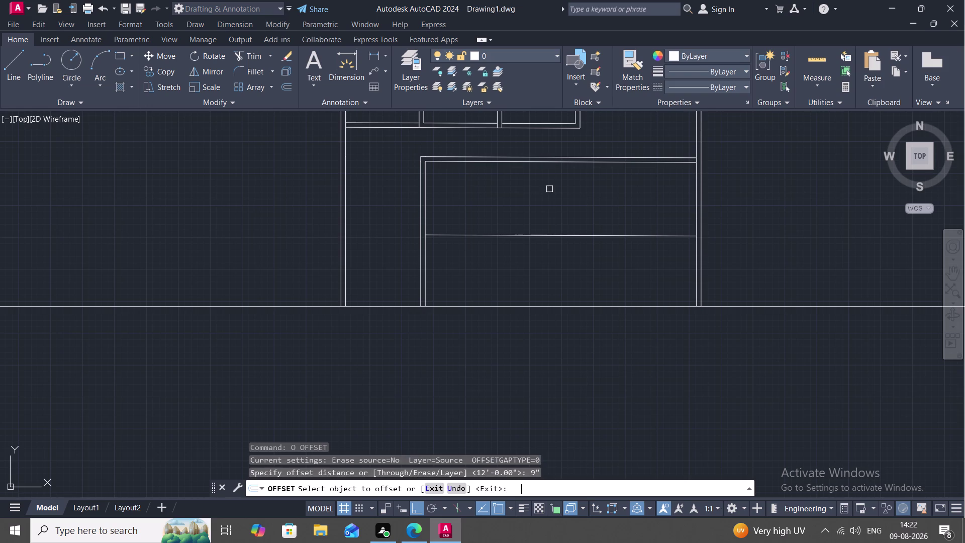
click(569, 234)
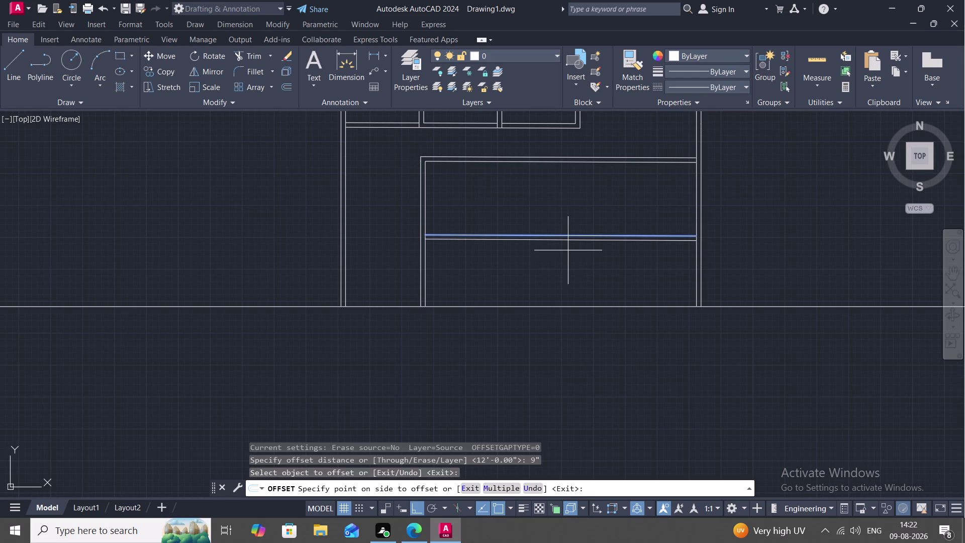
click(568, 252)
key(Escape)
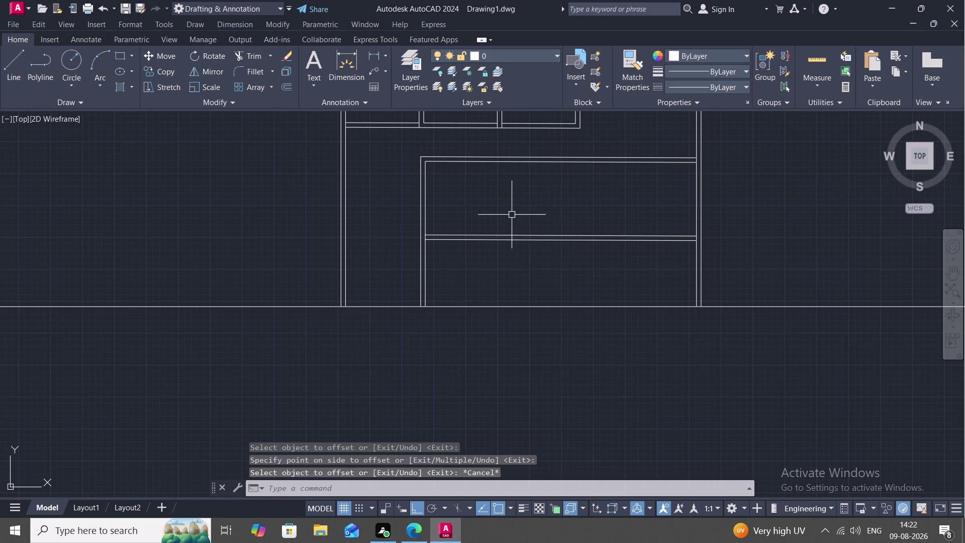
Cancel the offset and try typing a break command name.
key(o)
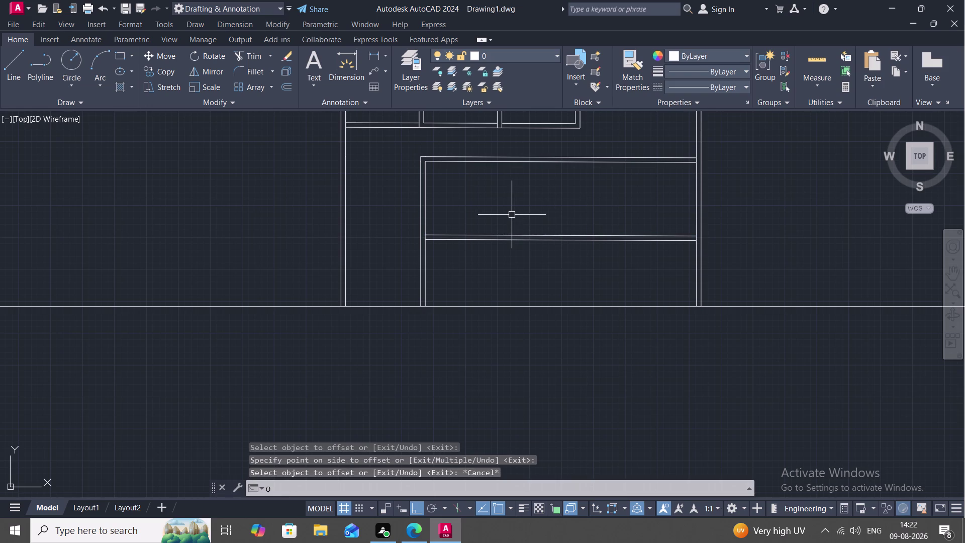
key(space)
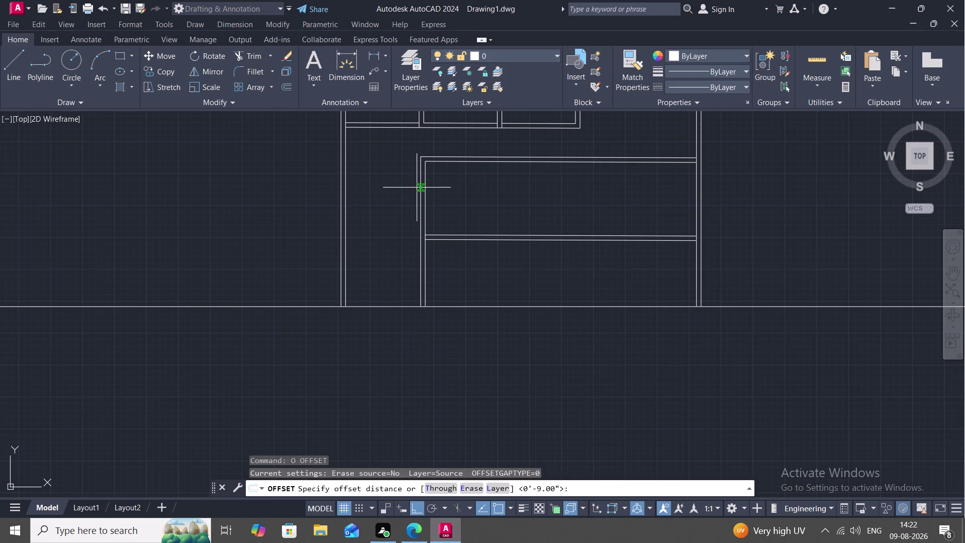
key(Escape)
text(BR)
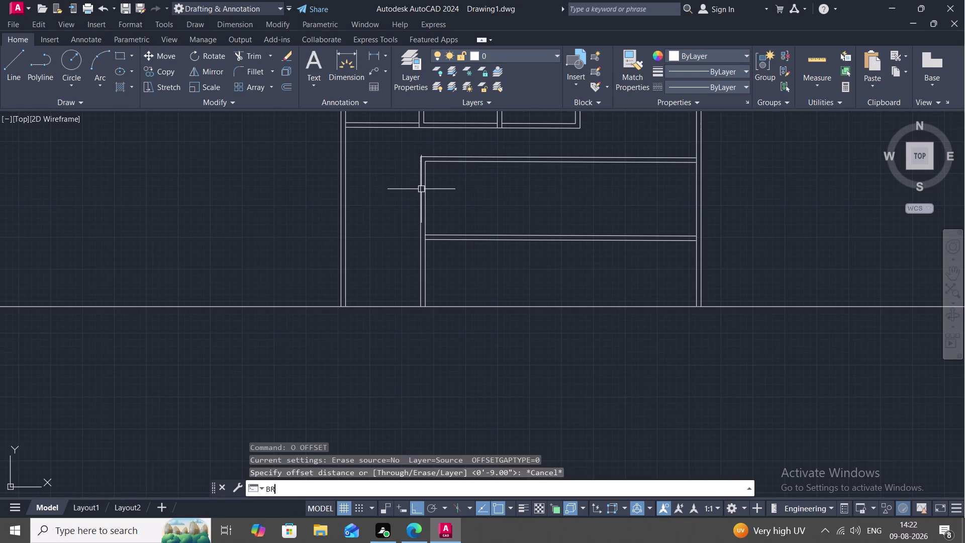
text(E)
key(z)
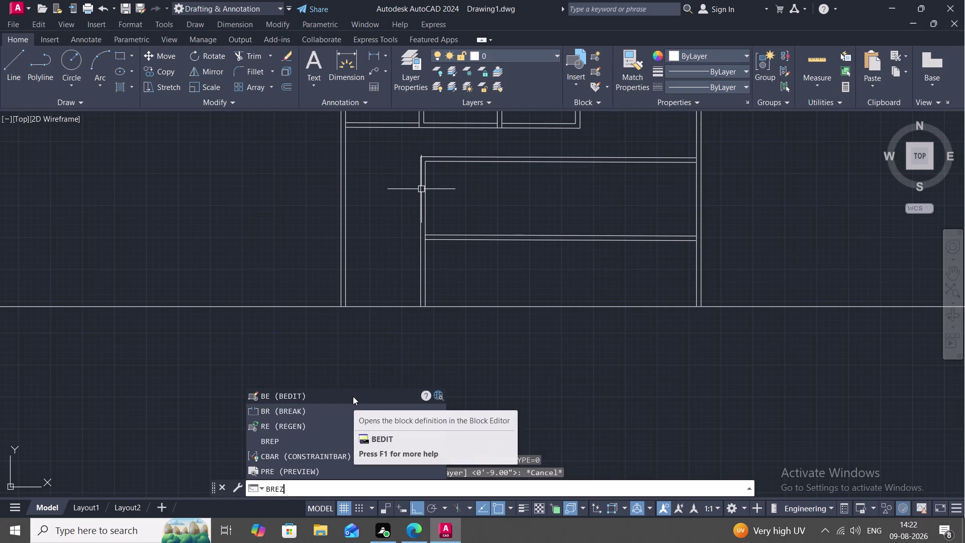
key(BackSpace)
key(BackSpace)
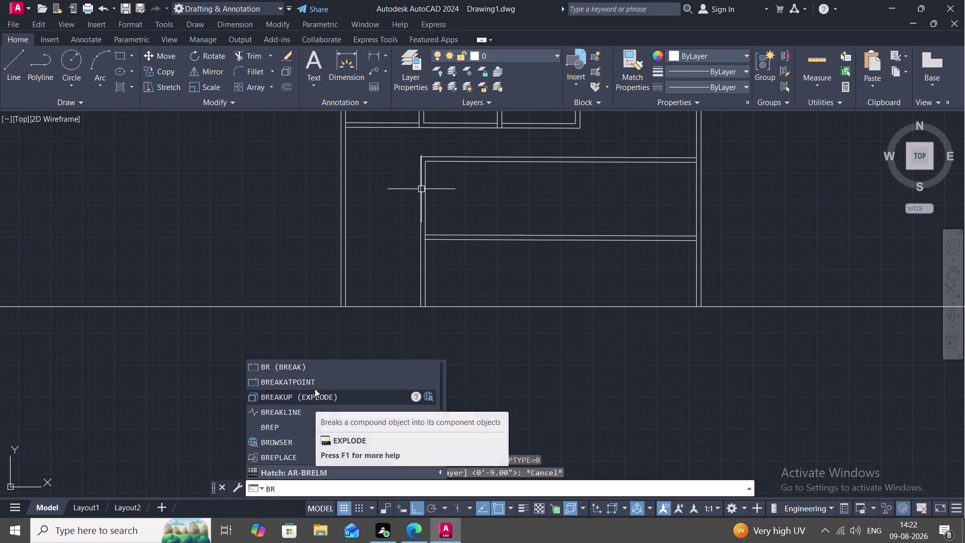
Break the inner left wall line at its top corner and at a second point.
click(322, 378)
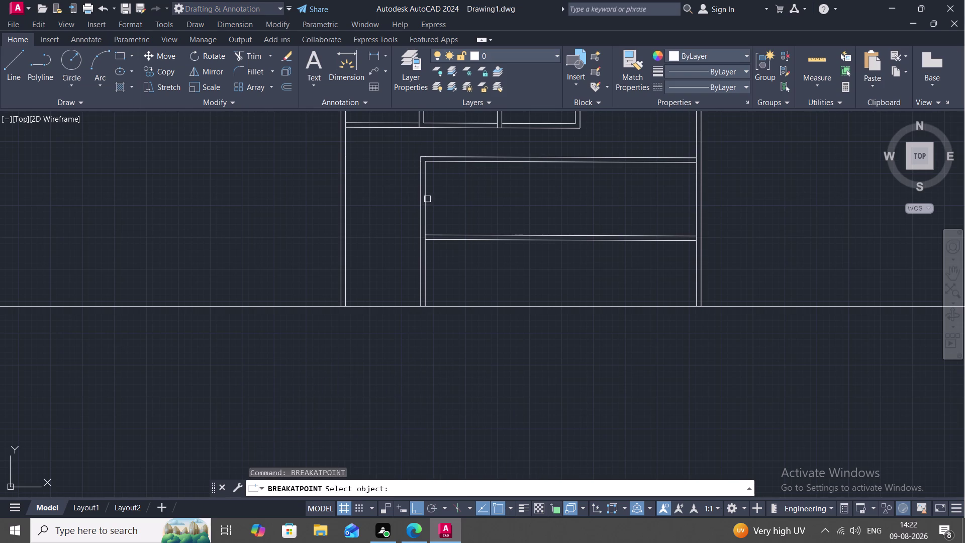
click(423, 195)
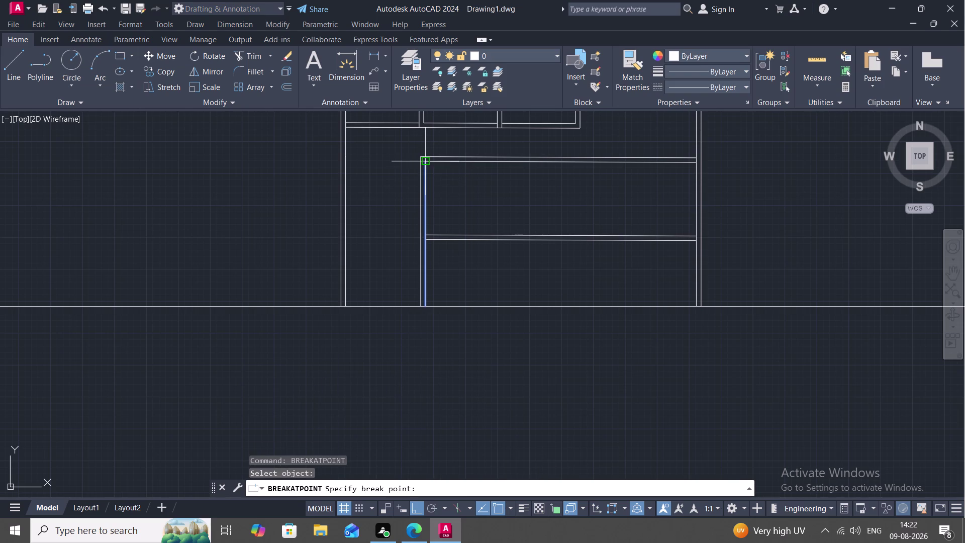
click(425, 161)
key(space)
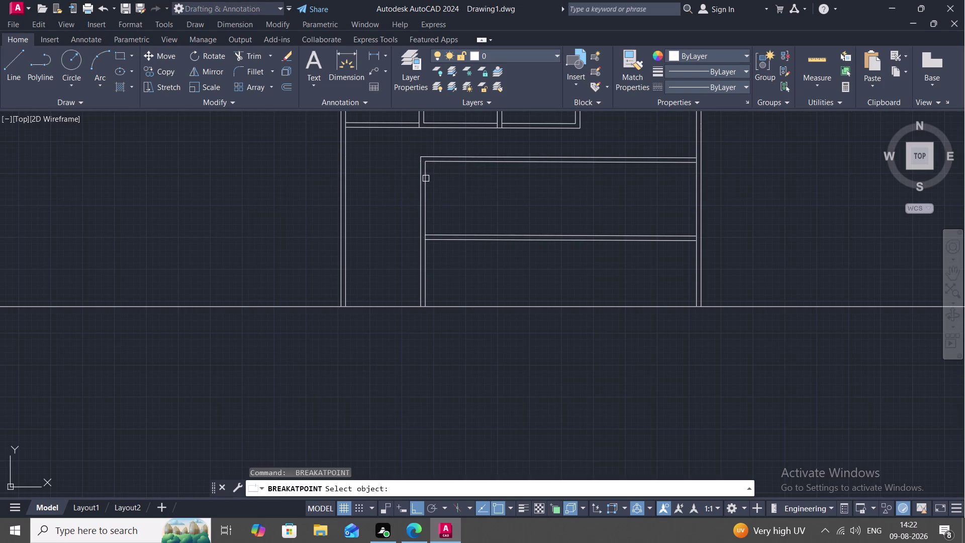
click(426, 178)
click(427, 232)
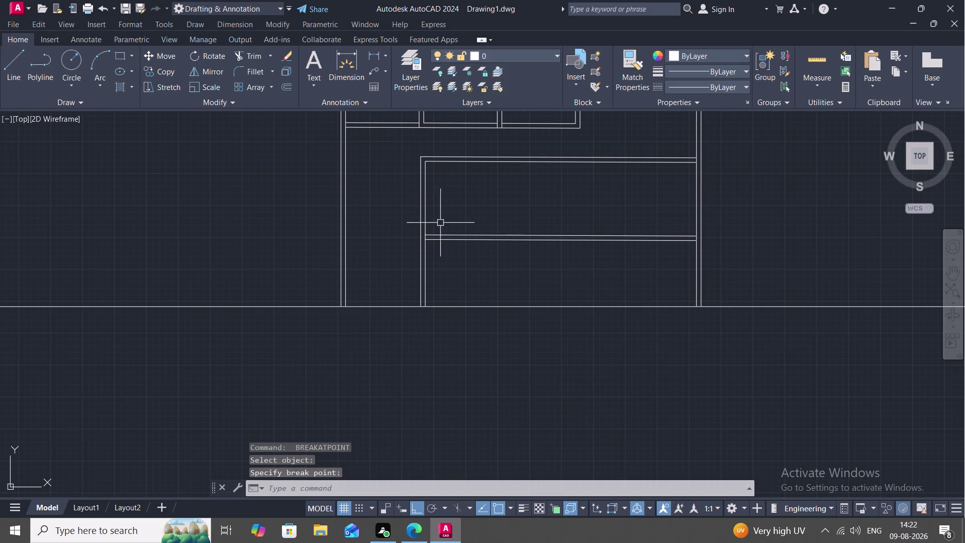
key(Escape)
text(O)
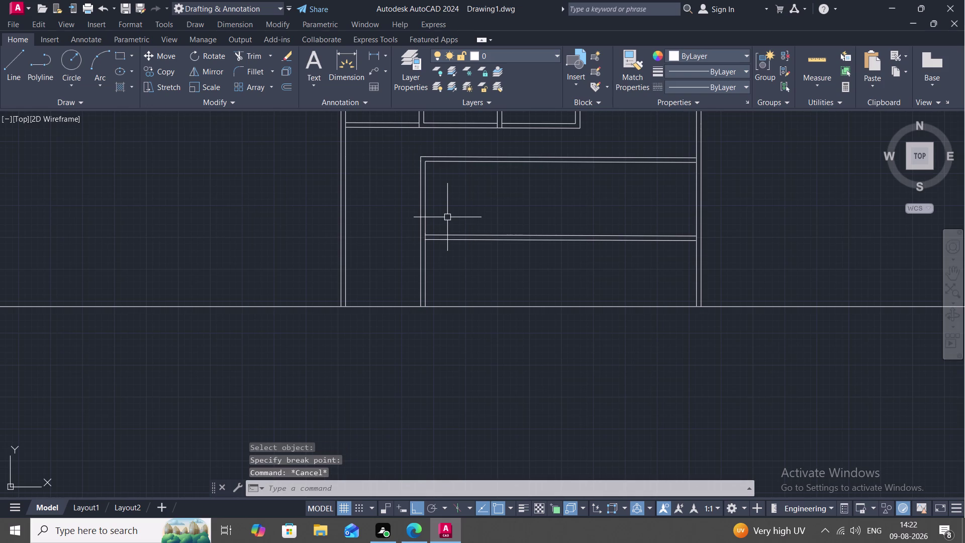
key(space)
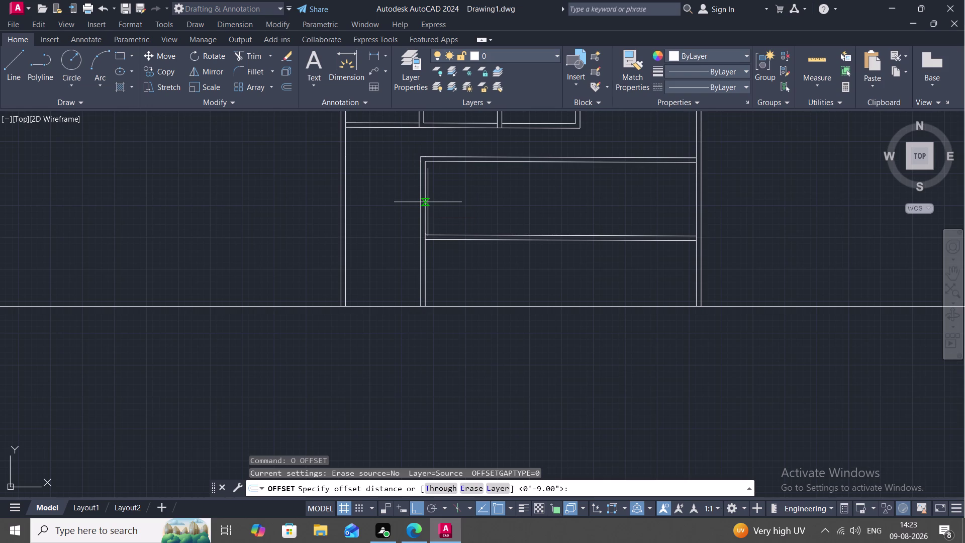
Offset the inner left wall 14' to the right to create the first partition line.
text(14)
text(')
key(space)
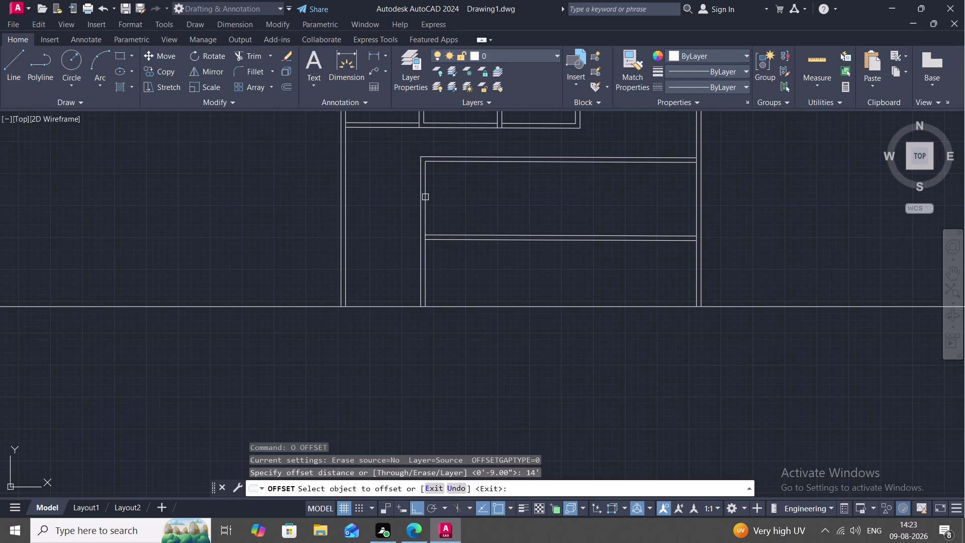
click(426, 197)
click(470, 204)
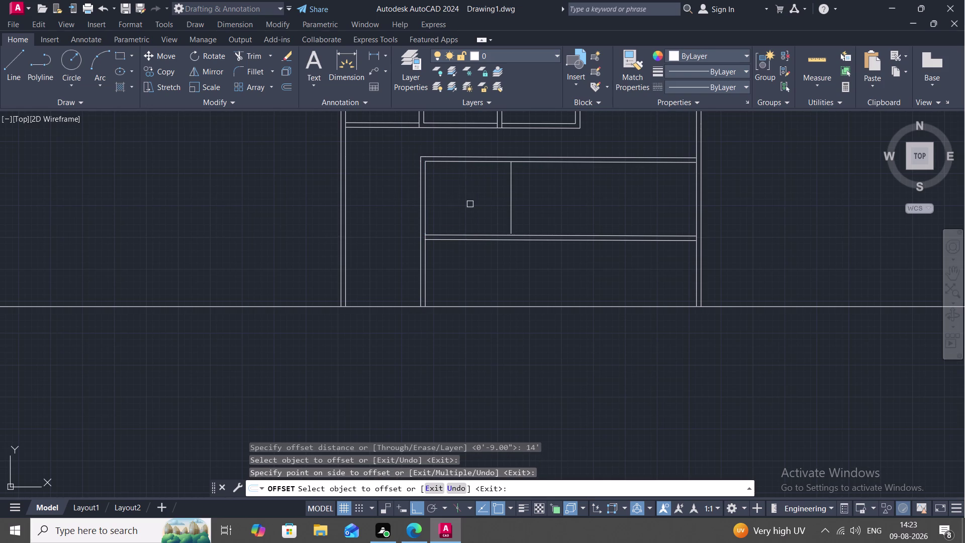
key(Escape)
Double the first partition with a 9" offset line to its right.
text(O)
key(space)
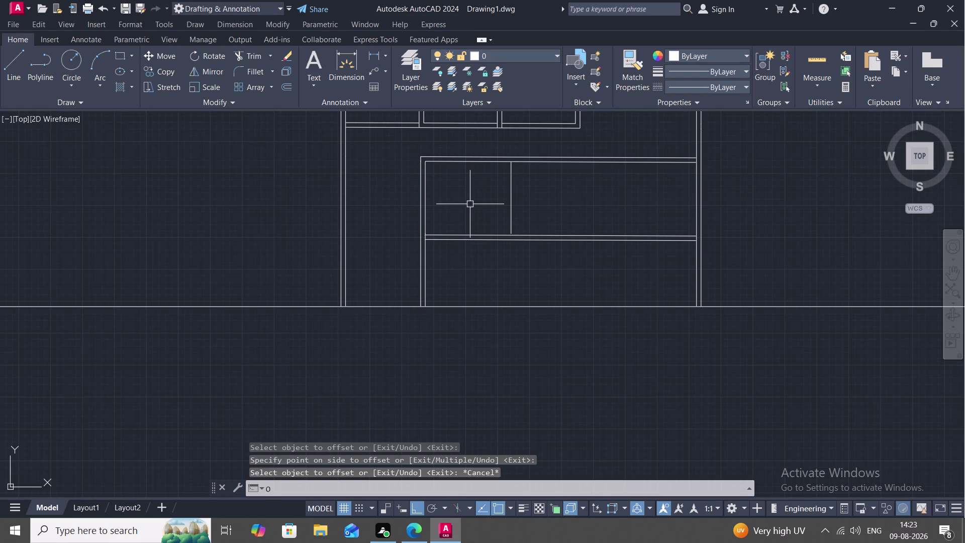
key(9)
key(shift+quotedbl)
key(space)
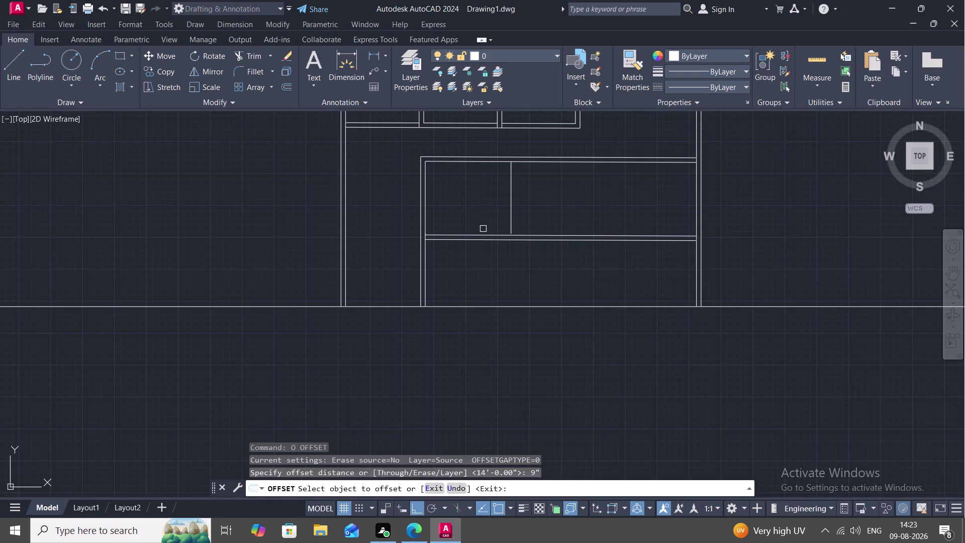
click(512, 212)
click(538, 218)
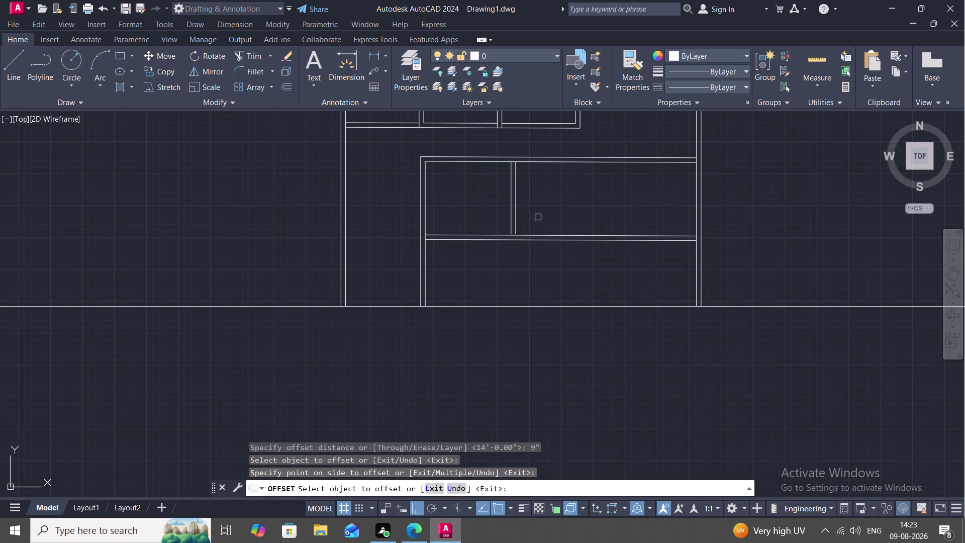
key(Escape)
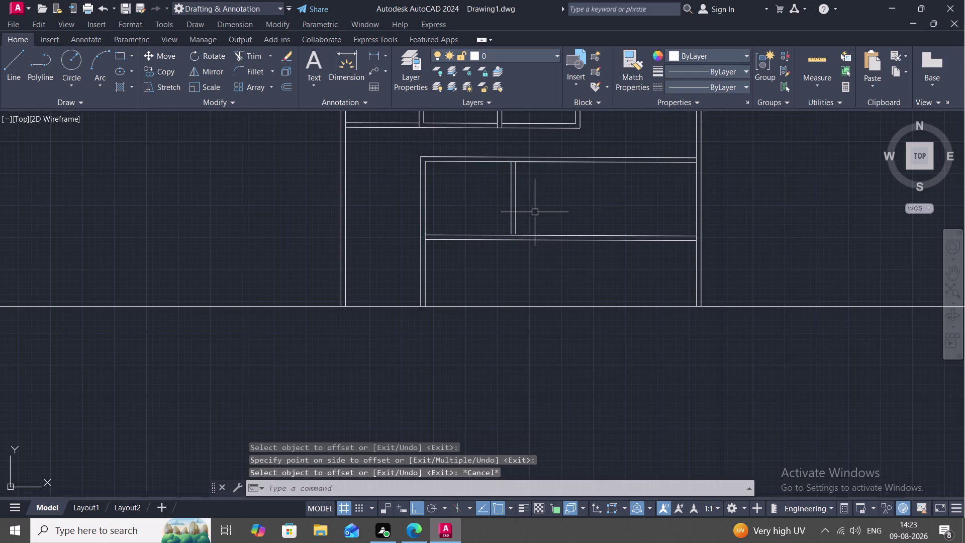
Offset the first partition's right line 11'6" to the right for the second partition.
text(O)
key(space)
text(11')
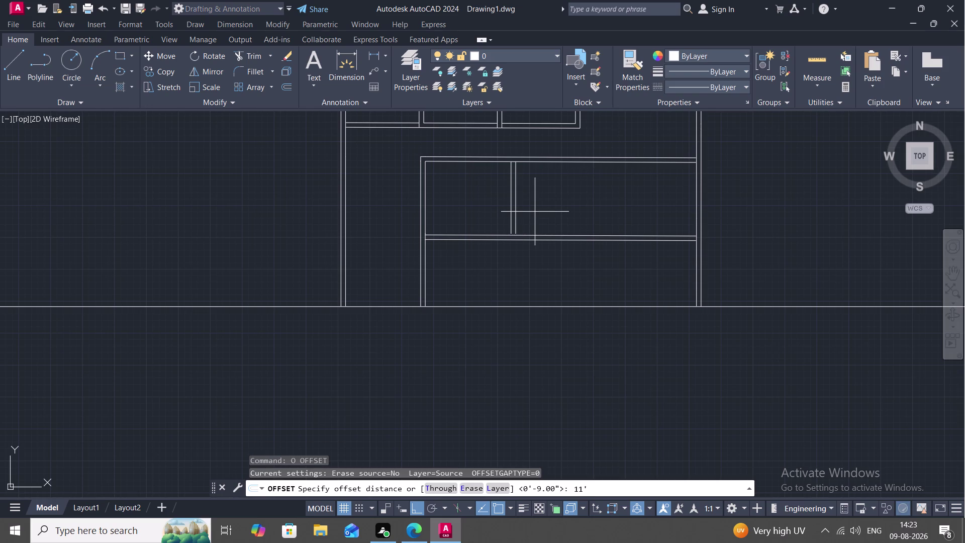
key(6)
text(")
key(space)
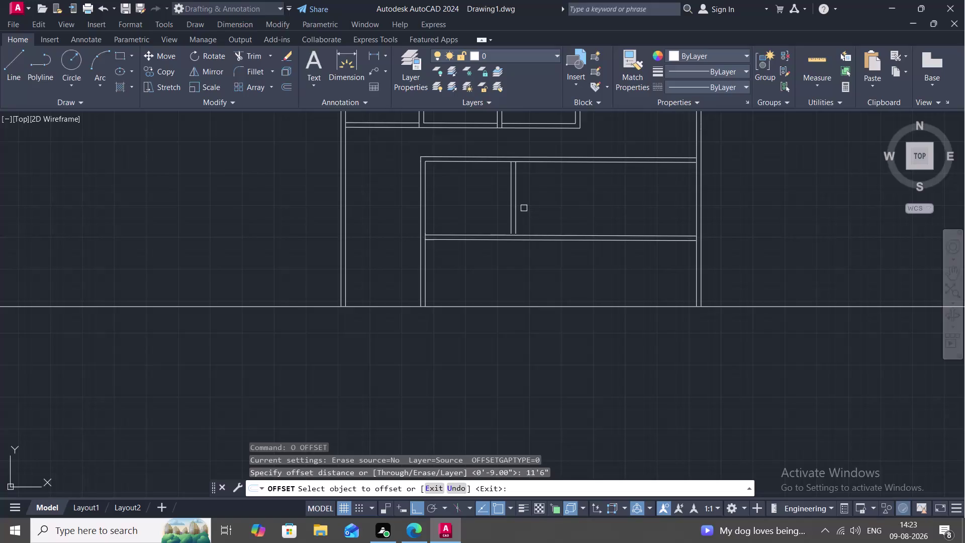
click(518, 203)
click(547, 205)
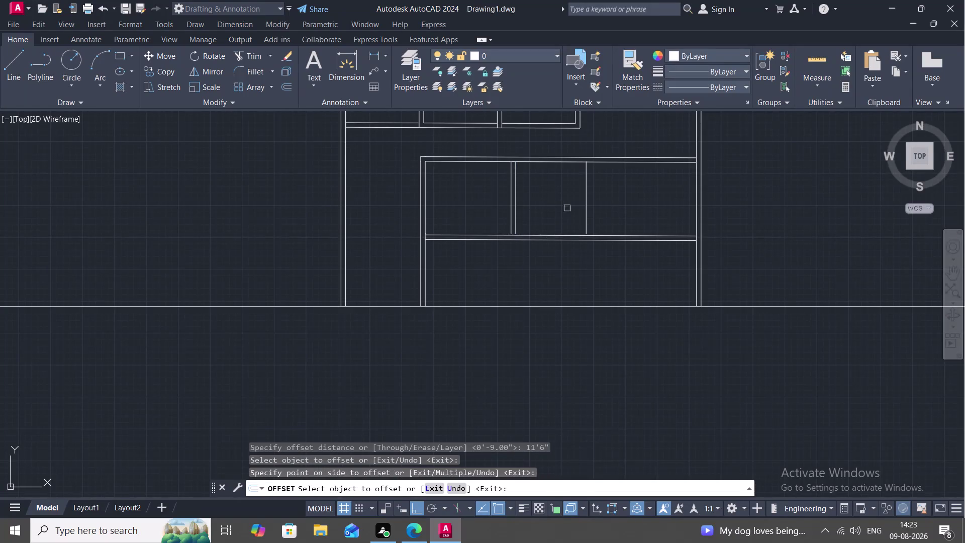
key(space)
Double the second partition with a 9" offset line.
key(space)
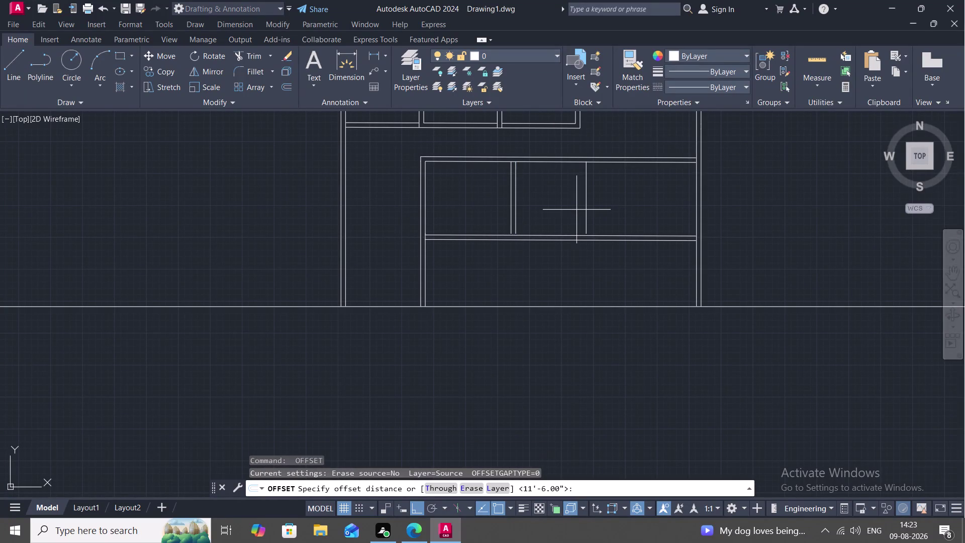
key(9)
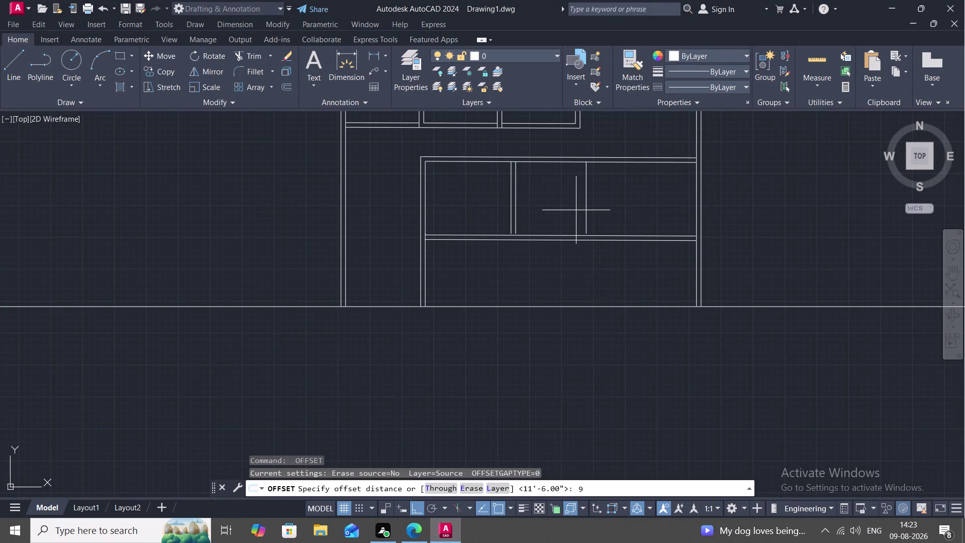
text(")
key(space)
click(588, 210)
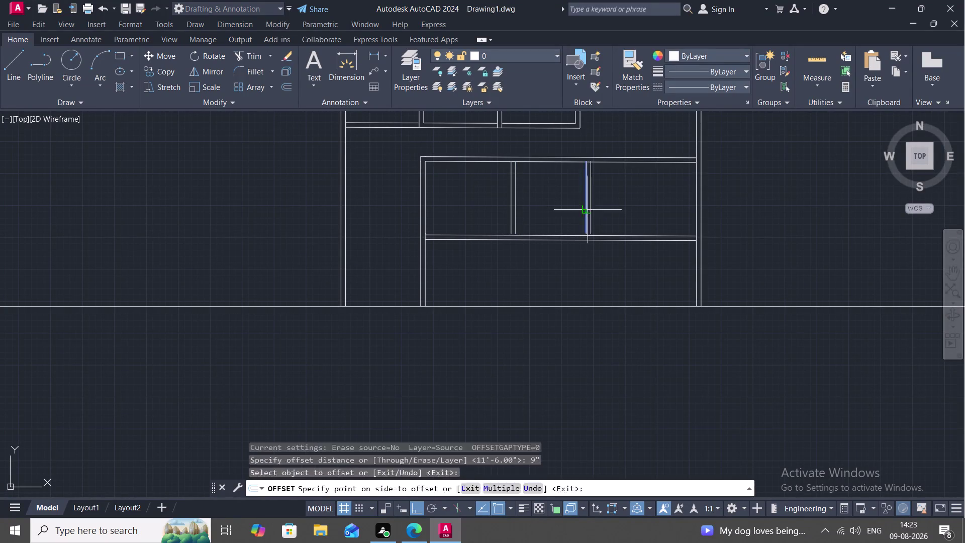
click(600, 213)
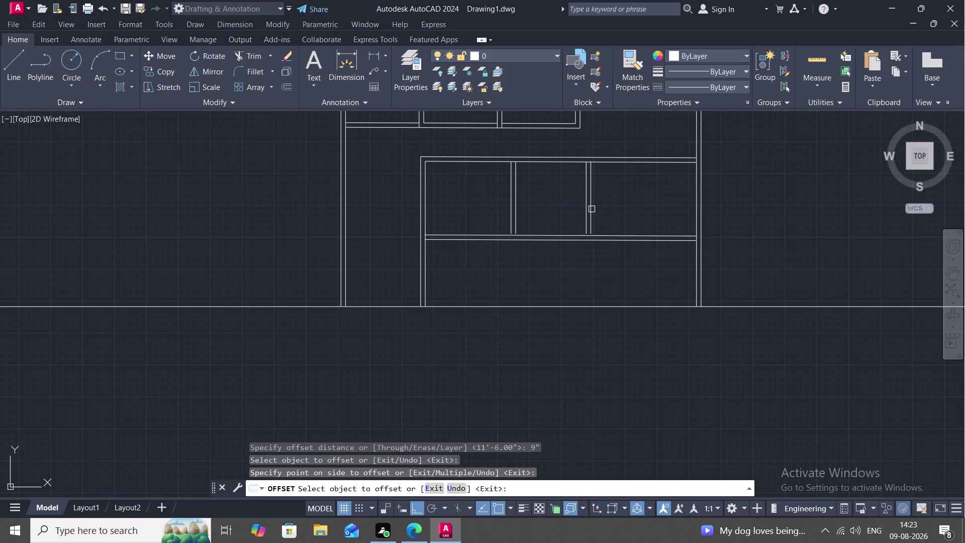
Start a 10'6" offset from the second partition's right line.
text(O)
key(space)
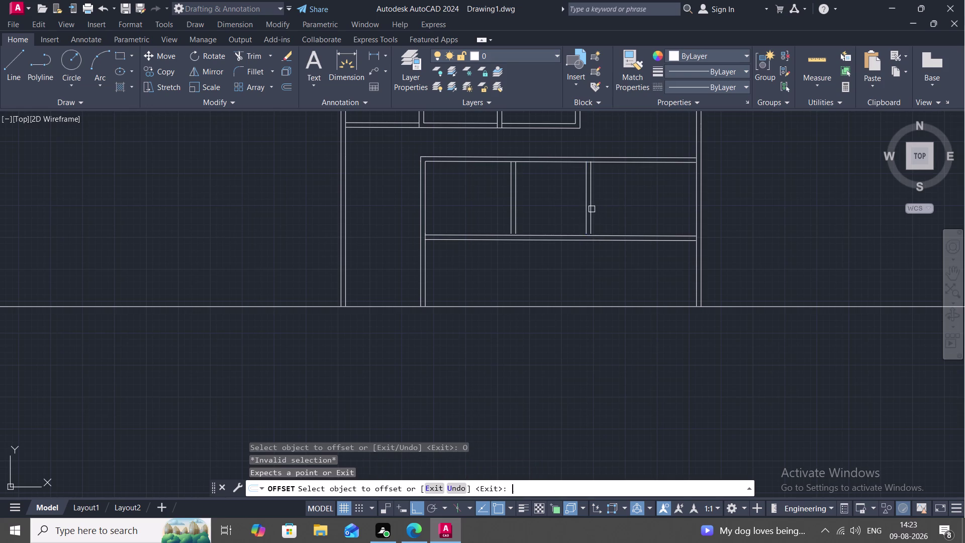
key(1)
key(0)
key(apostrophe)
key(6)
key(shift+quotedbl)
key(space)
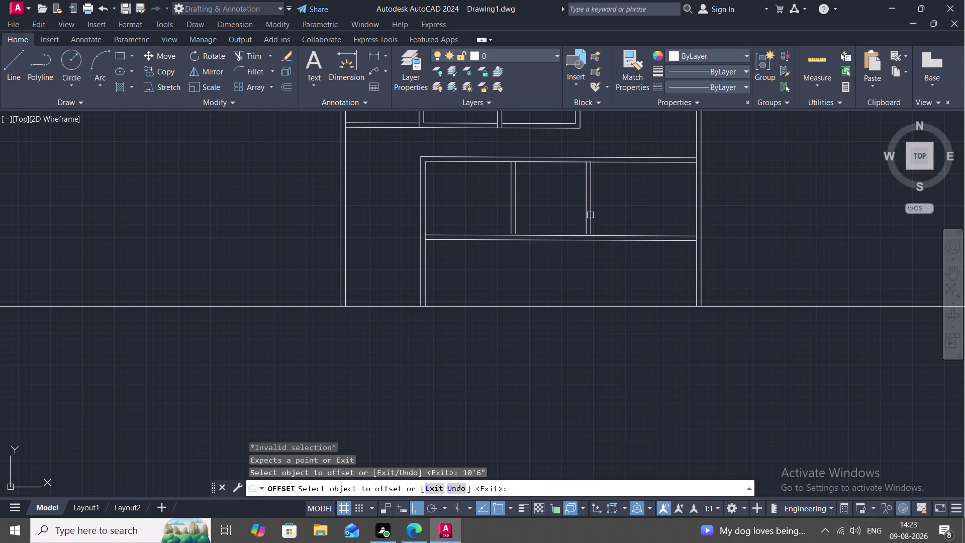
click(593, 216)
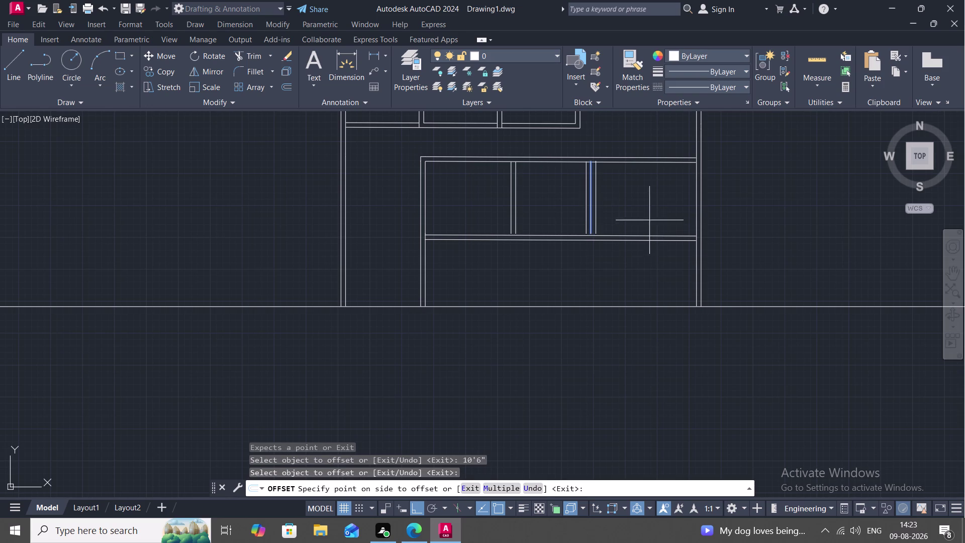
Offset the second partition's right line 10'6" to the right for the third partition.
key(Escape)
text(O)
key(space)
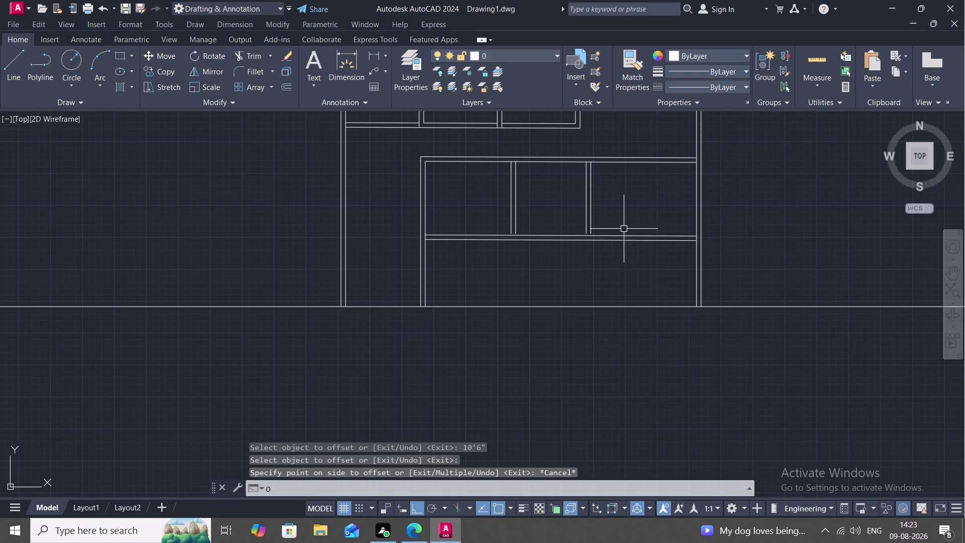
text(1)
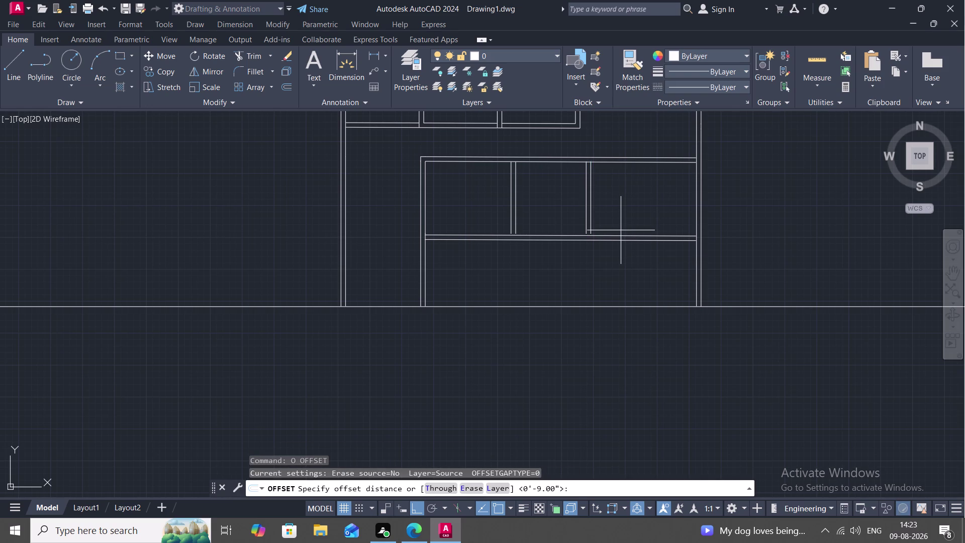
text(0)
key(apostrophe)
key(6)
text(")
key(space)
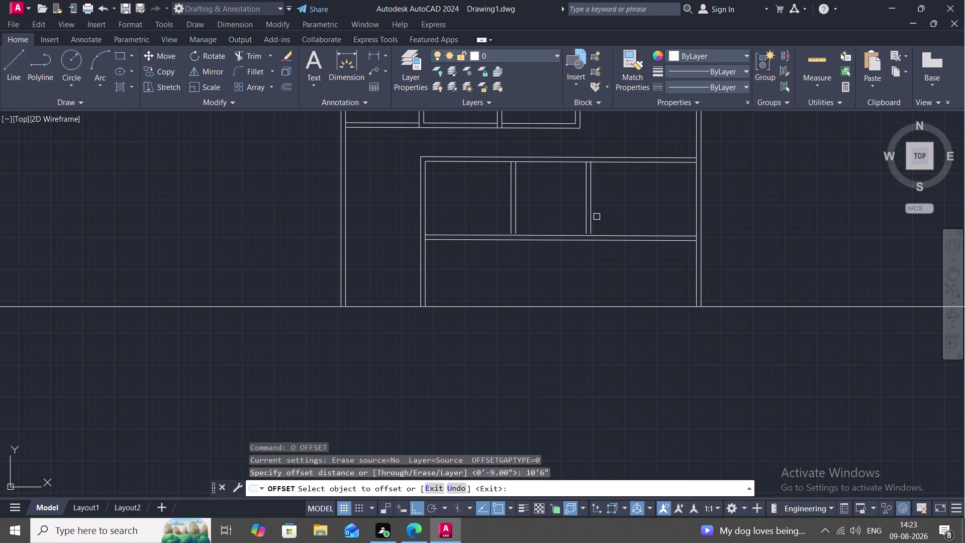
click(591, 207)
click(616, 208)
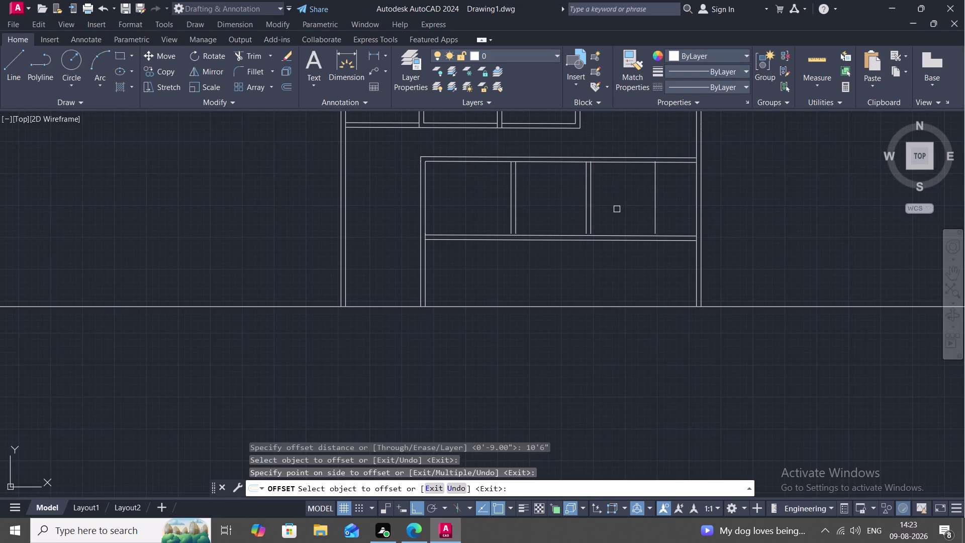
key(Escape)
Double the third partition with a 9" offset line to its right.
key(o)
key(space)
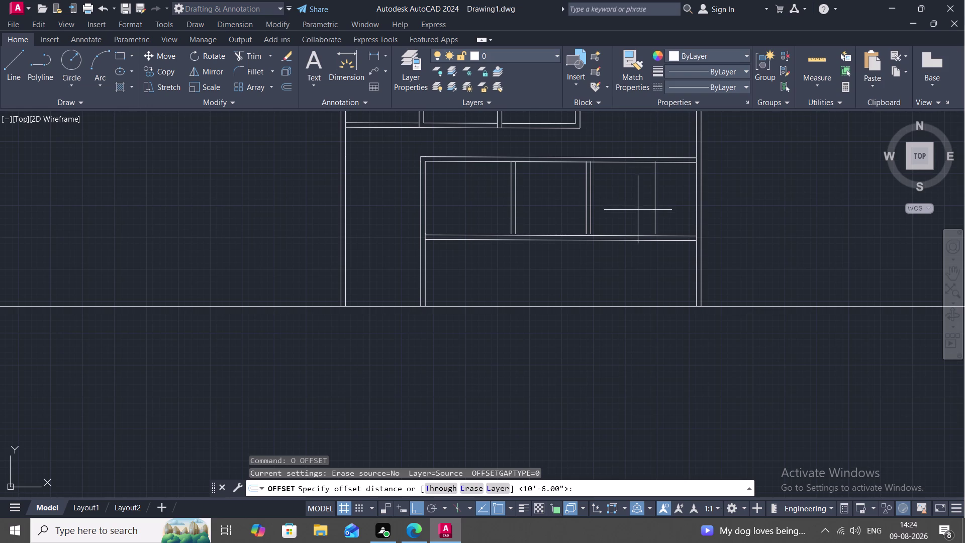
key(9)
key(shift+quotedbl)
key(space)
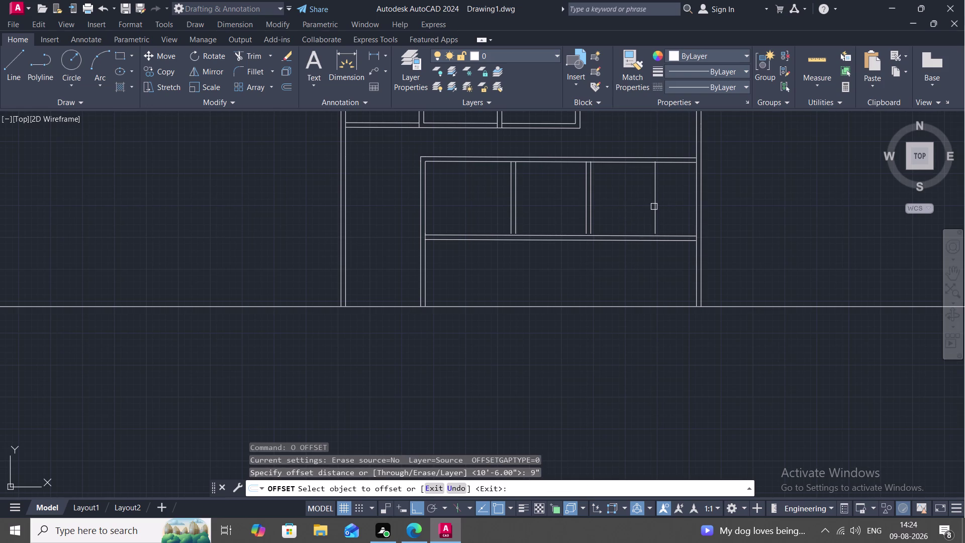
click(655, 206)
click(677, 218)
key(Escape)
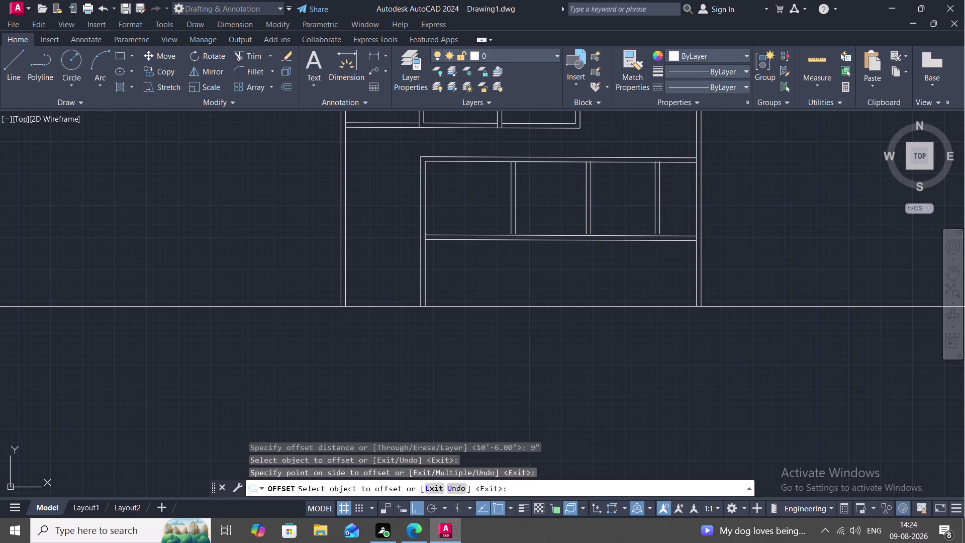
Extend both lines of all three partitions down to the block's lower wall line.
key(e)
key(x)
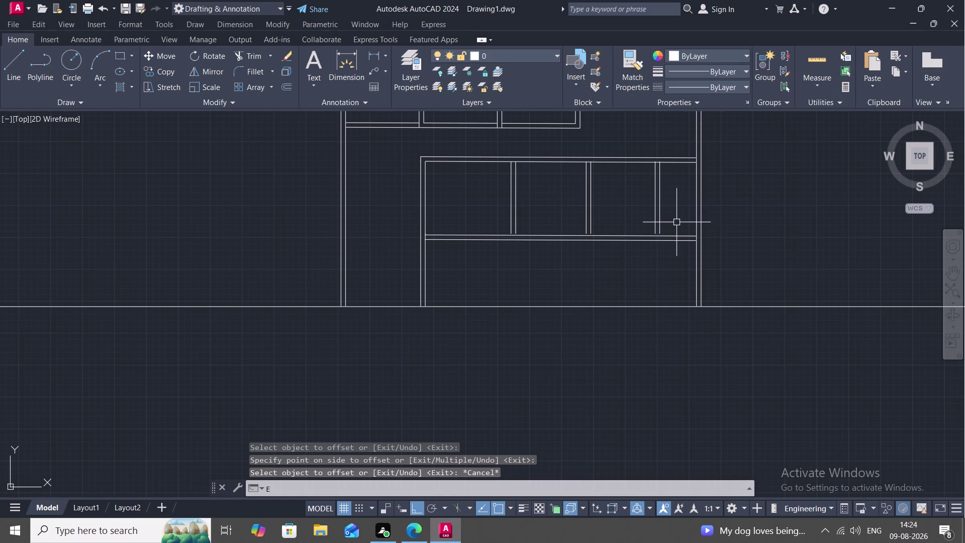
key(space)
click(656, 221)
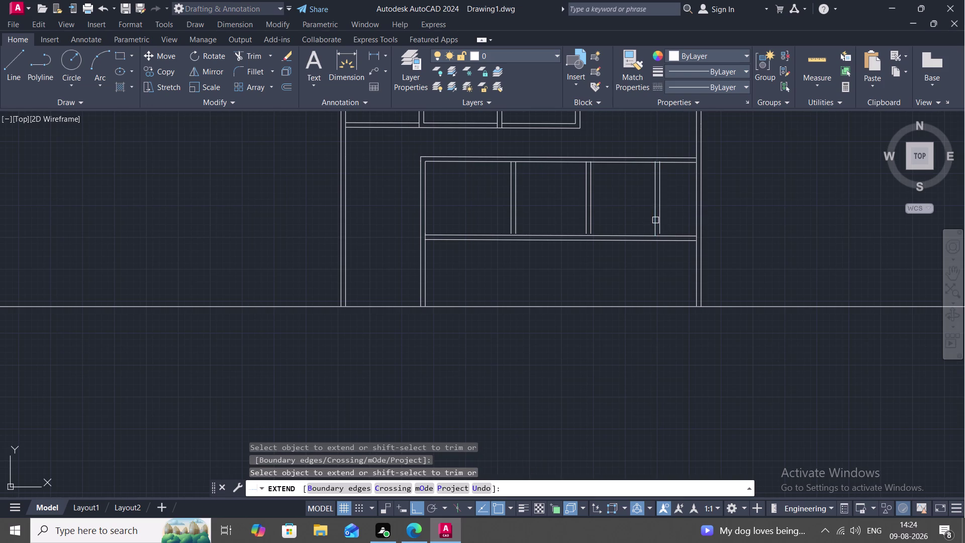
click(661, 223)
click(592, 216)
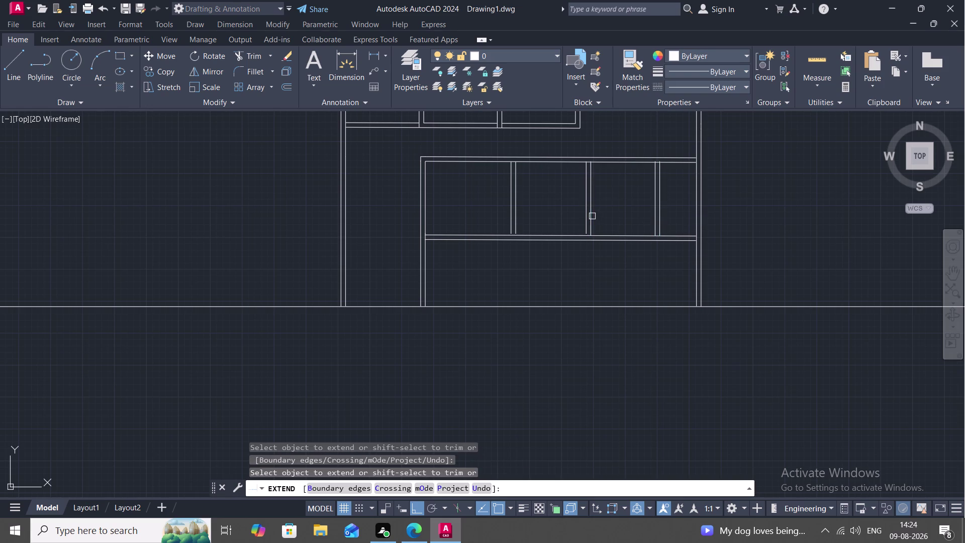
click(586, 216)
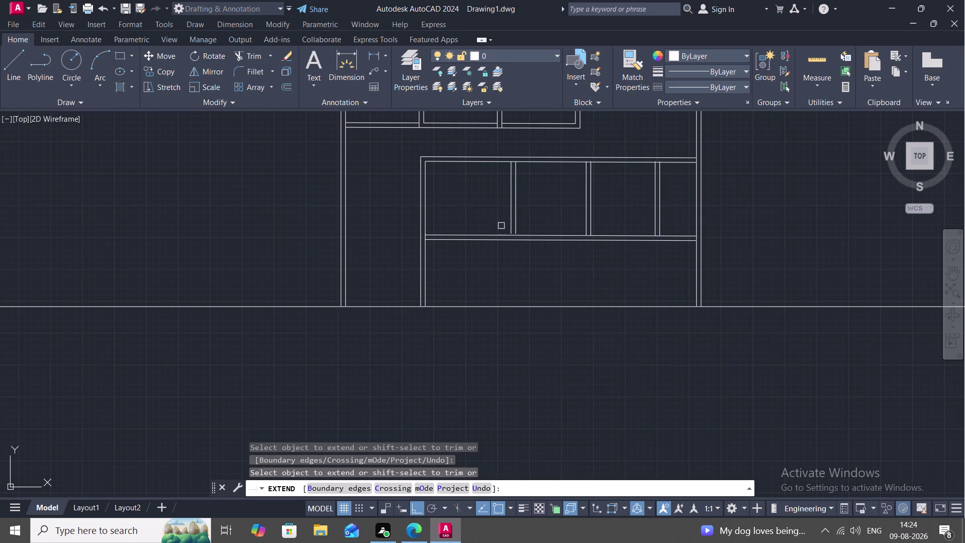
click(510, 223)
click(515, 225)
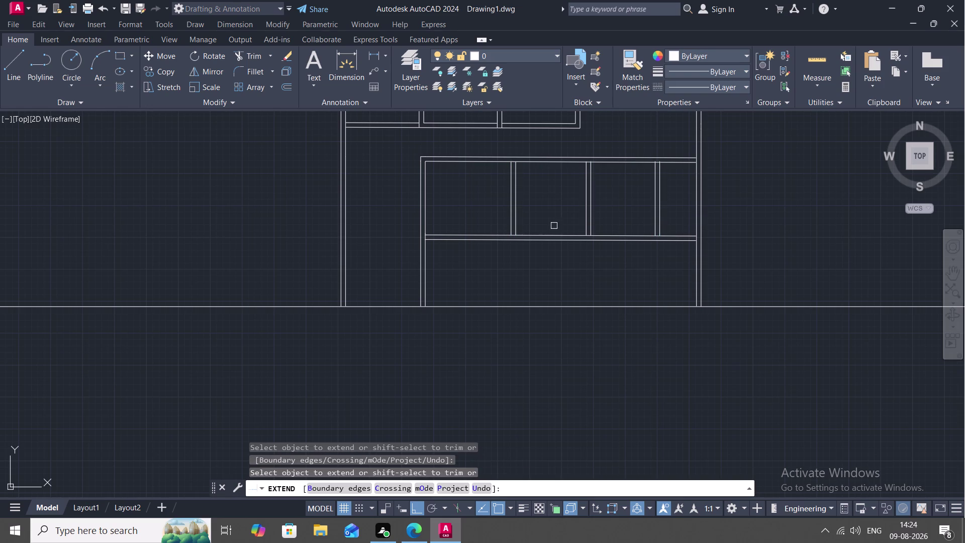
click(661, 188)
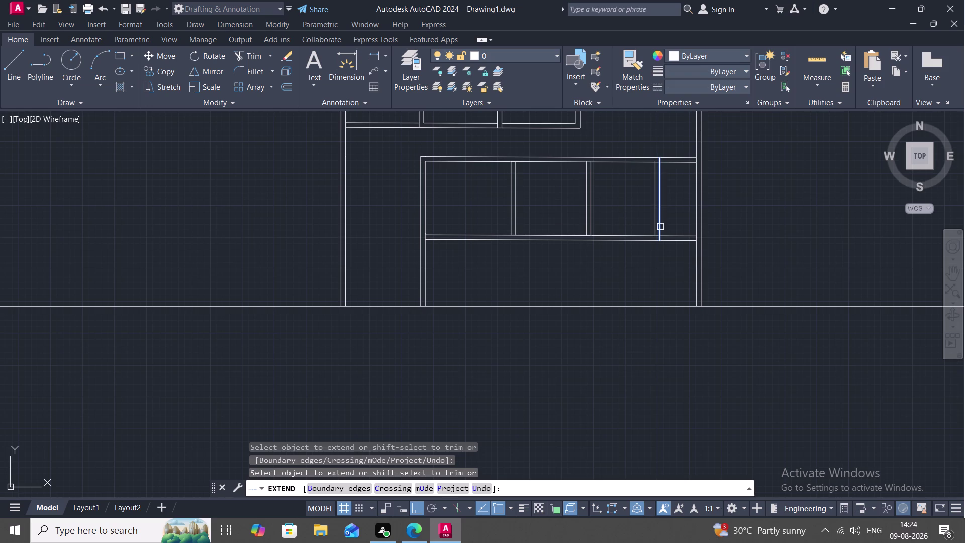
click(661, 227)
key(Escape)
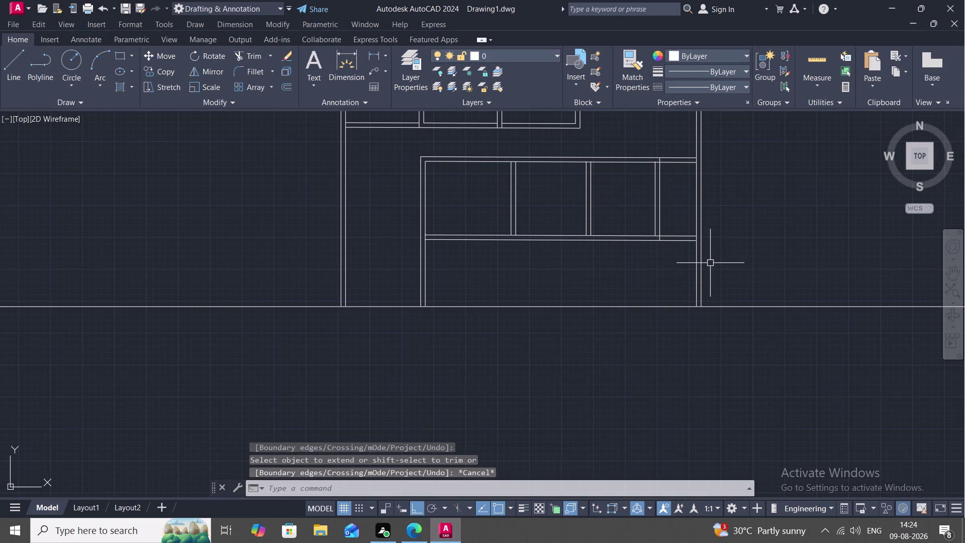
Fence-trim the wall line ends right of the last partition, then take a quick measurement.
text(TR)
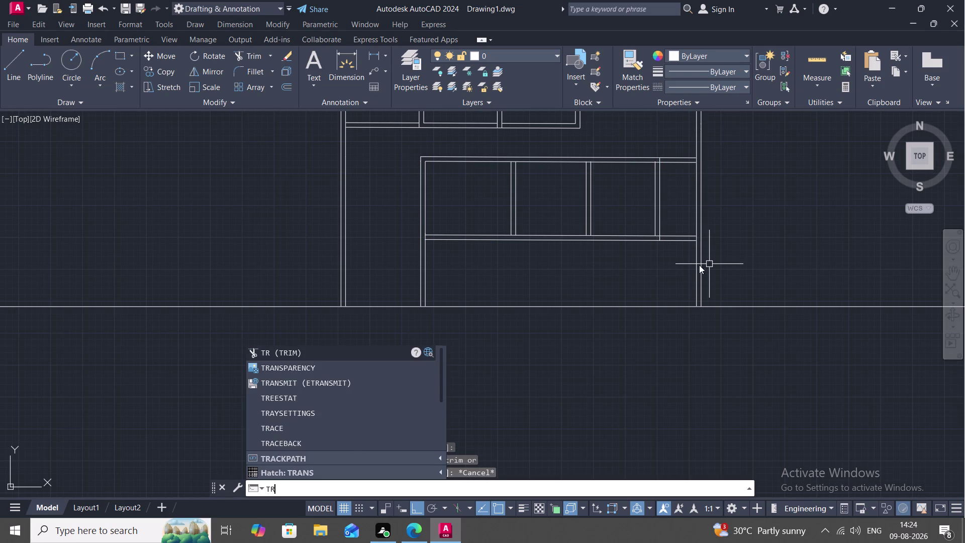
key(space)
click(682, 241)
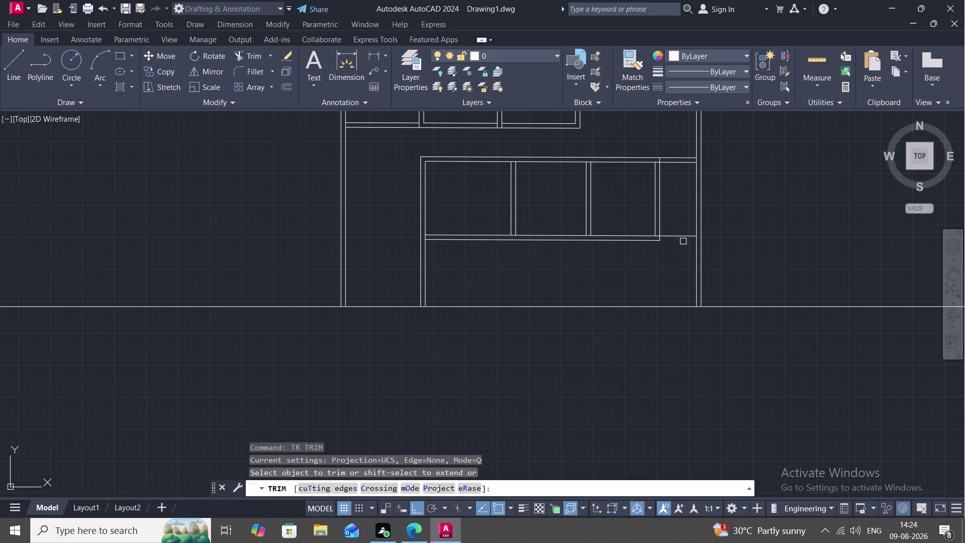
drag(669, 192, 685, 247)
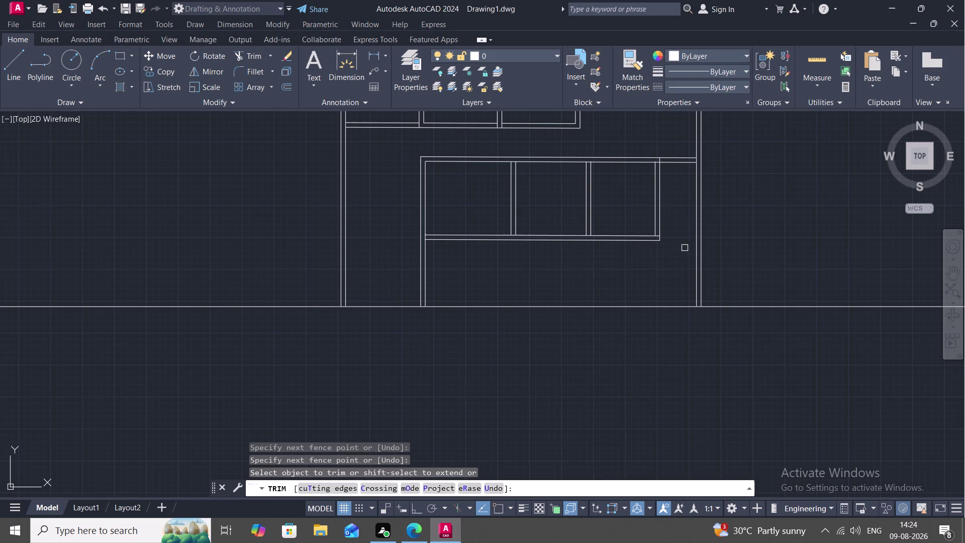
drag(672, 134, 683, 203)
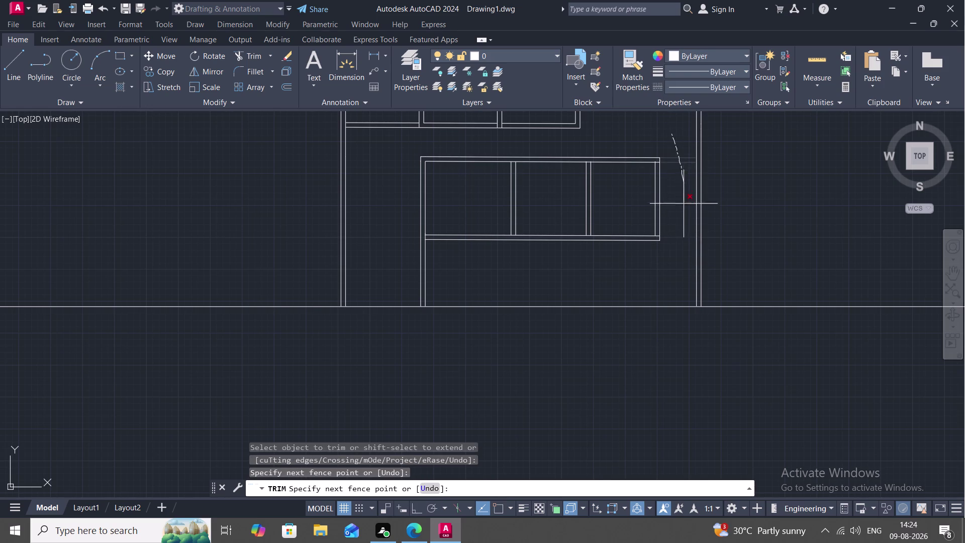
drag(684, 203, 684, 209)
click(809, 56)
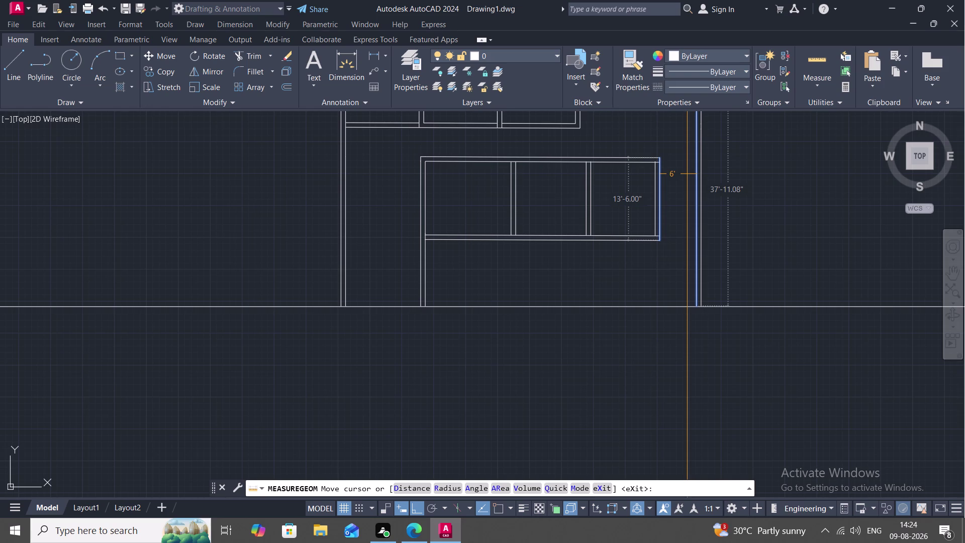
key(Escape)
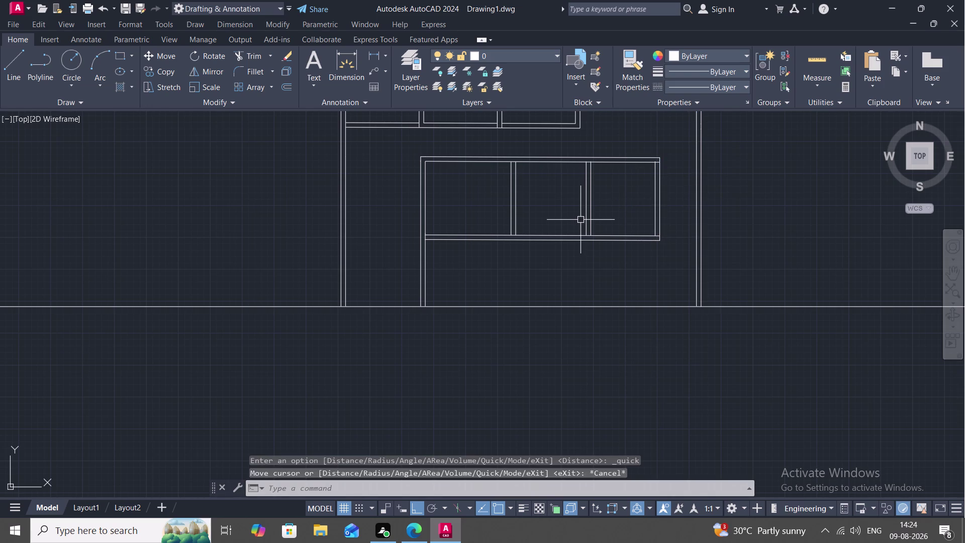
middle_drag(502, 259, 503, 217)
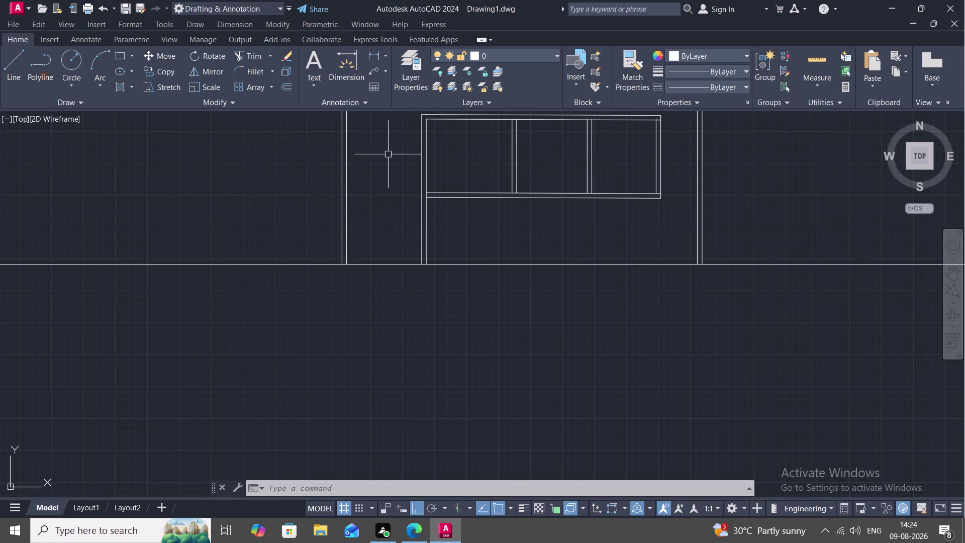
Offset the left wall line 9'9" to the right to form the corridor wall.
key(o)
key(space)
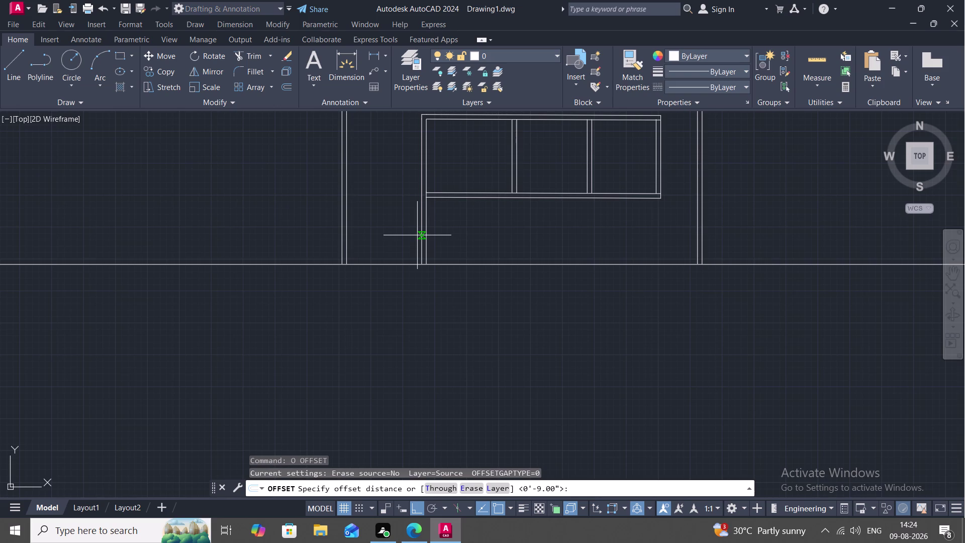
key(2)
key(apostrophe)
key(Escape)
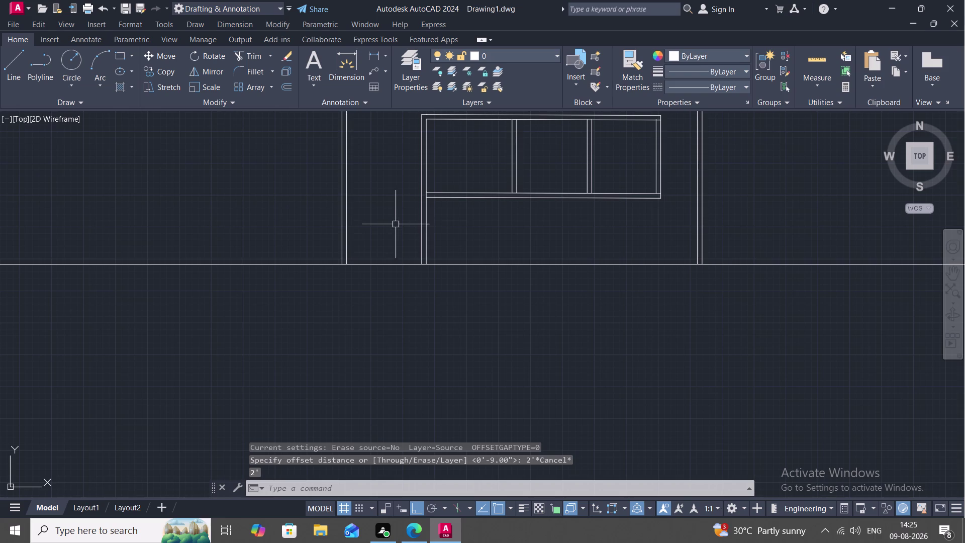
key(o)
key(space)
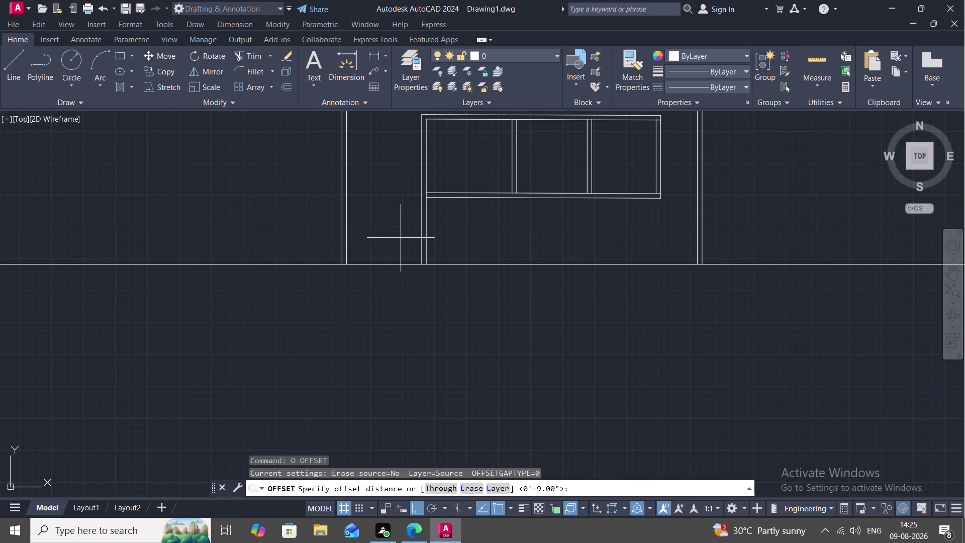
text(9')
key(9)
key(shift+quotedbl)
key(space)
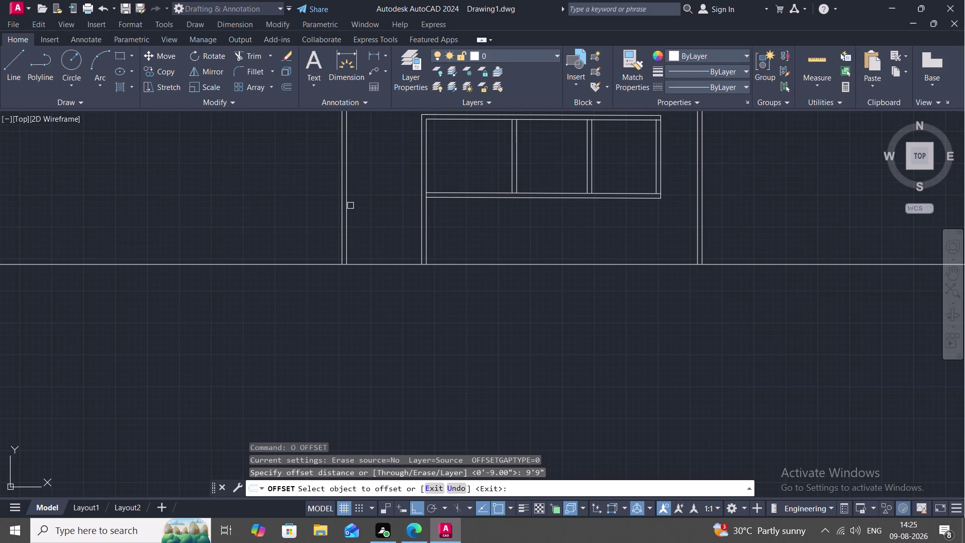
click(348, 208)
click(376, 220)
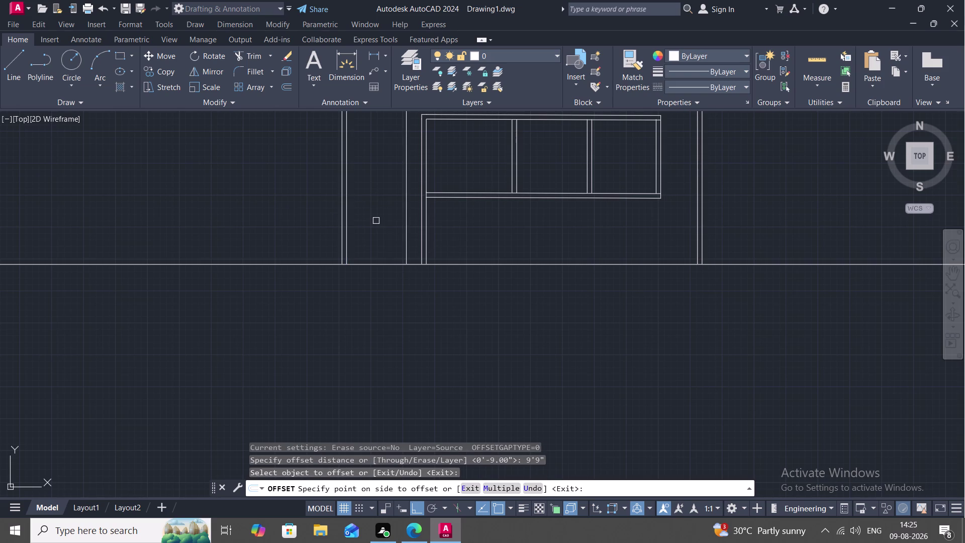
key(Escape)
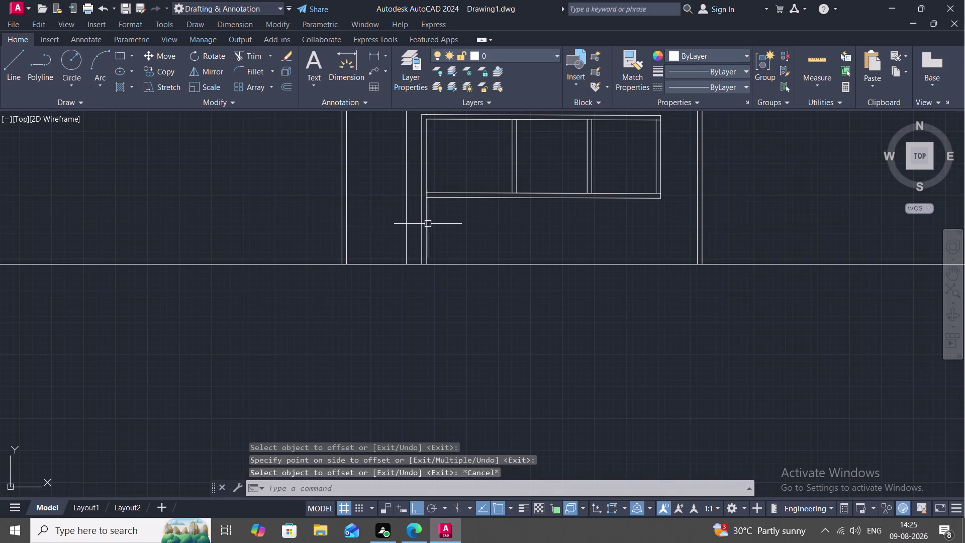
Extend the block's lower wall lines left to the new corridor line.
key(e)
key(x)
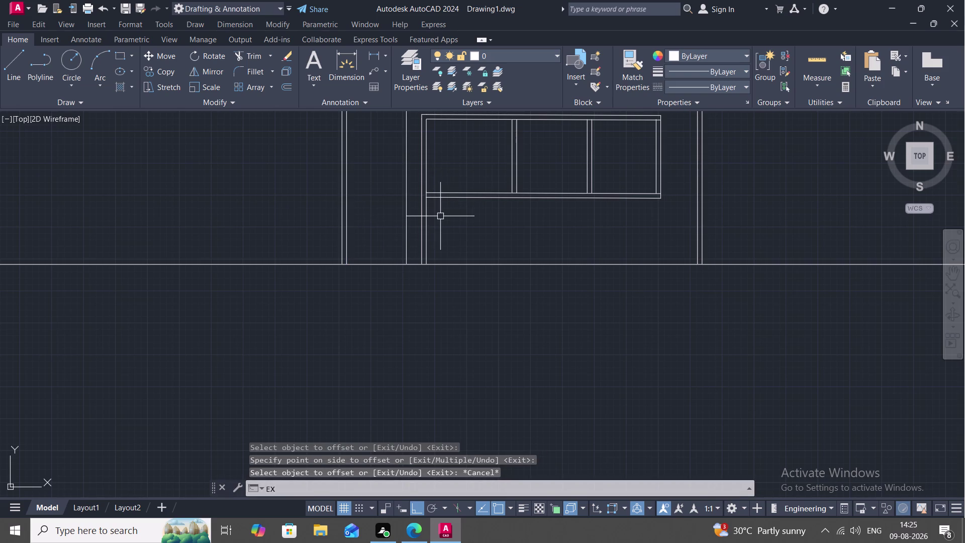
key(space)
click(439, 197)
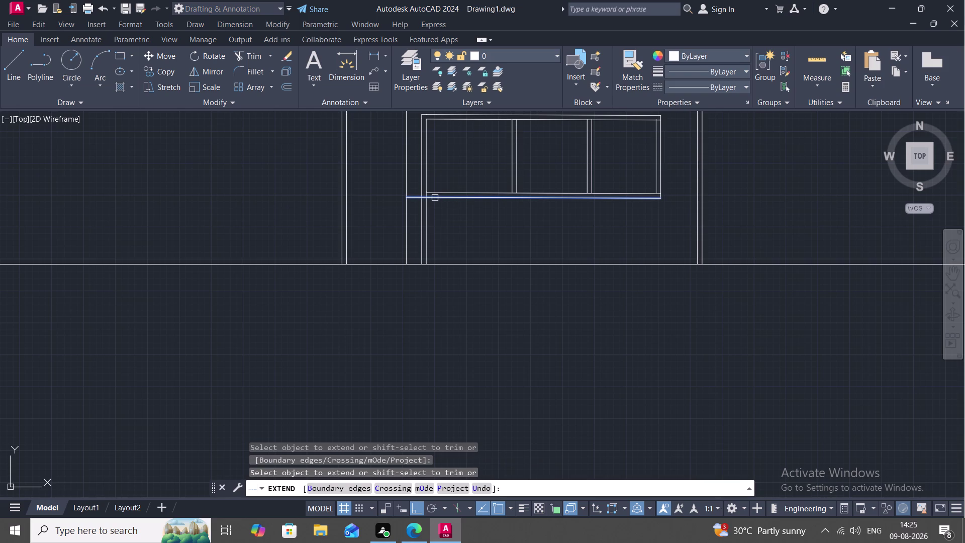
click(434, 198)
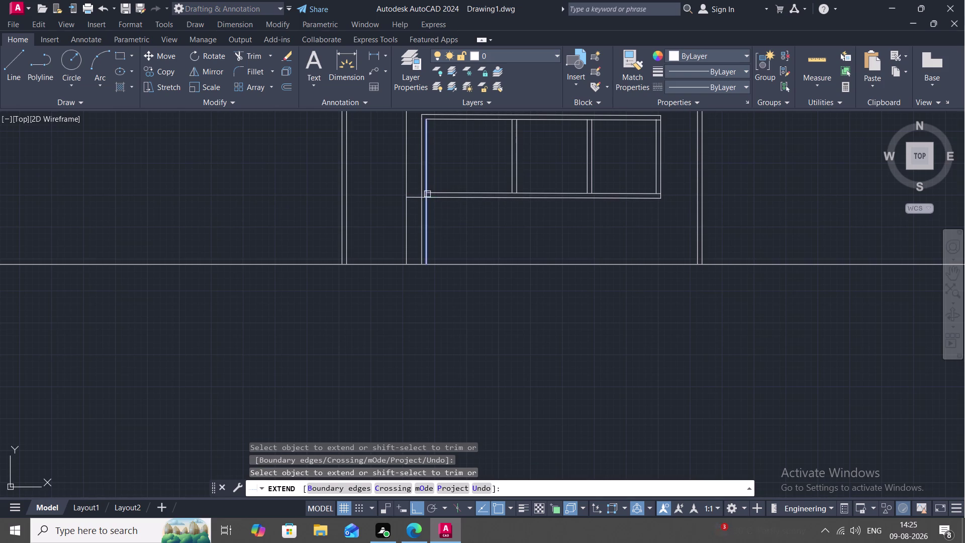
click(441, 192)
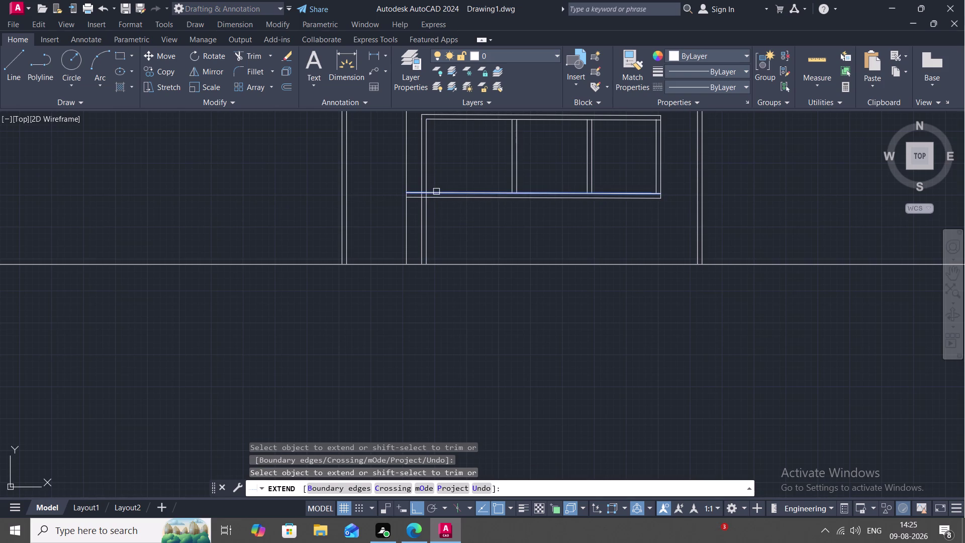
click(435, 192)
Trim the overshooting wall segments at the corridor's lower-left corner.
key(Escape)
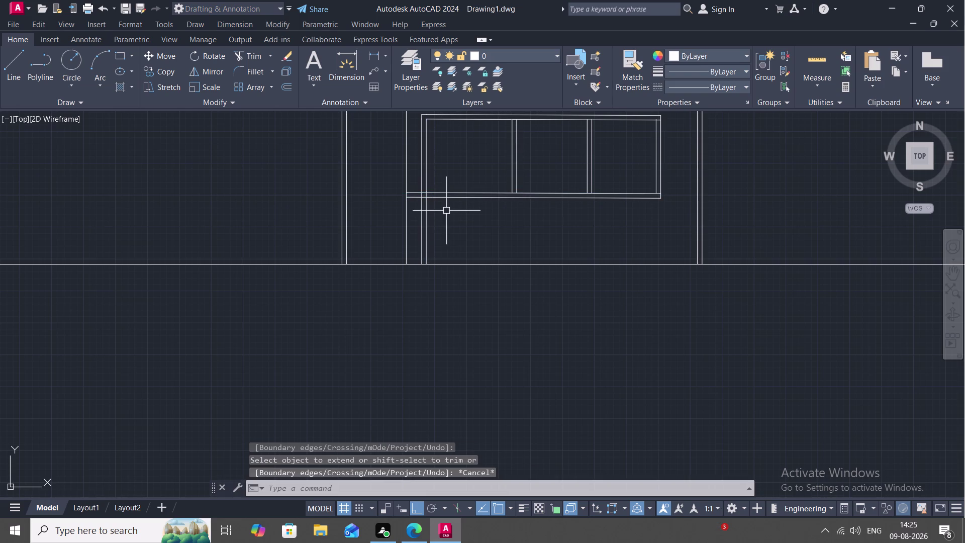
text(TR)
key(space)
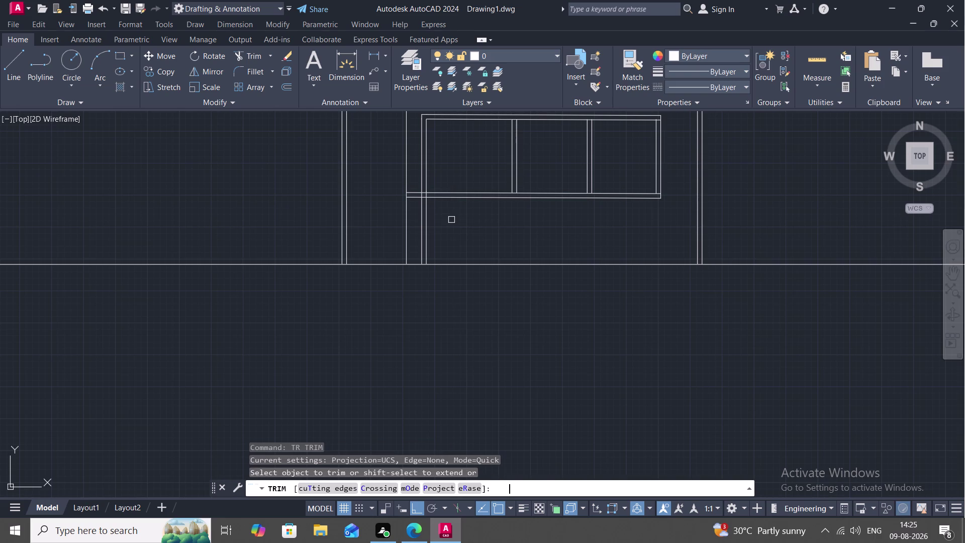
click(426, 218)
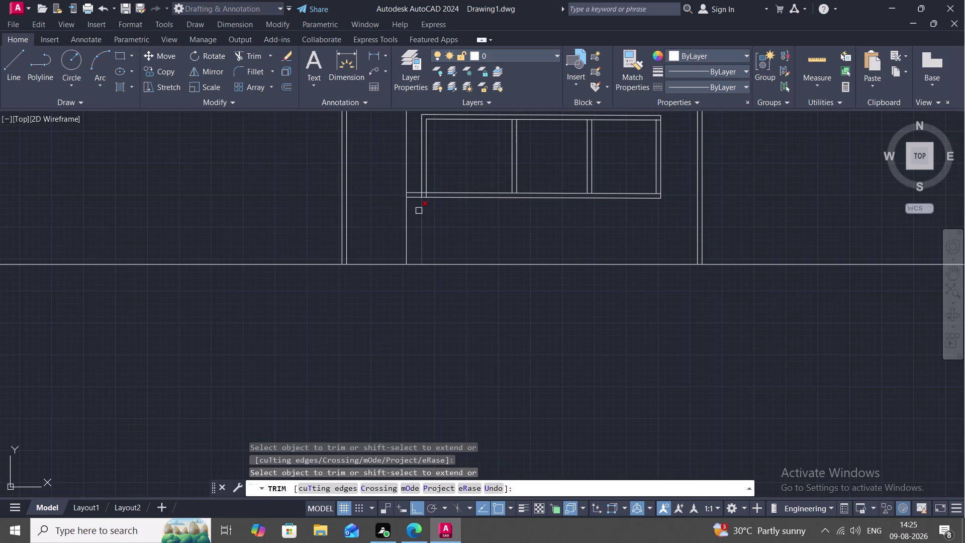
click(419, 210)
click(422, 211)
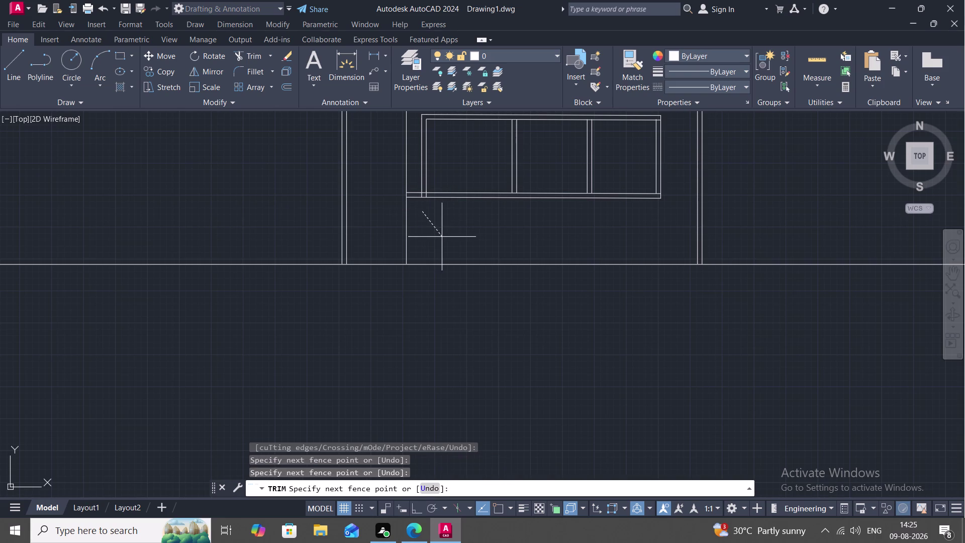
key(Escape)
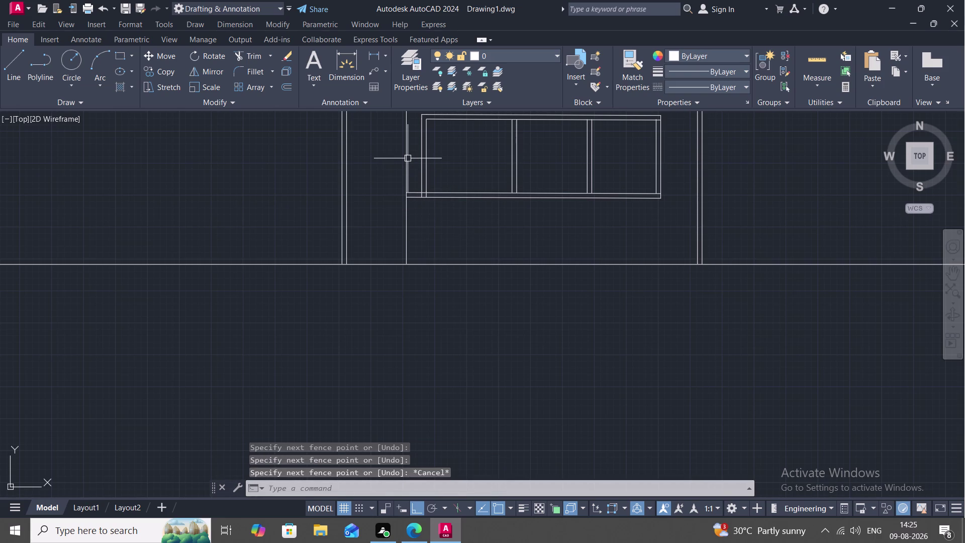
key(Escape)
key(space)
click(406, 158)
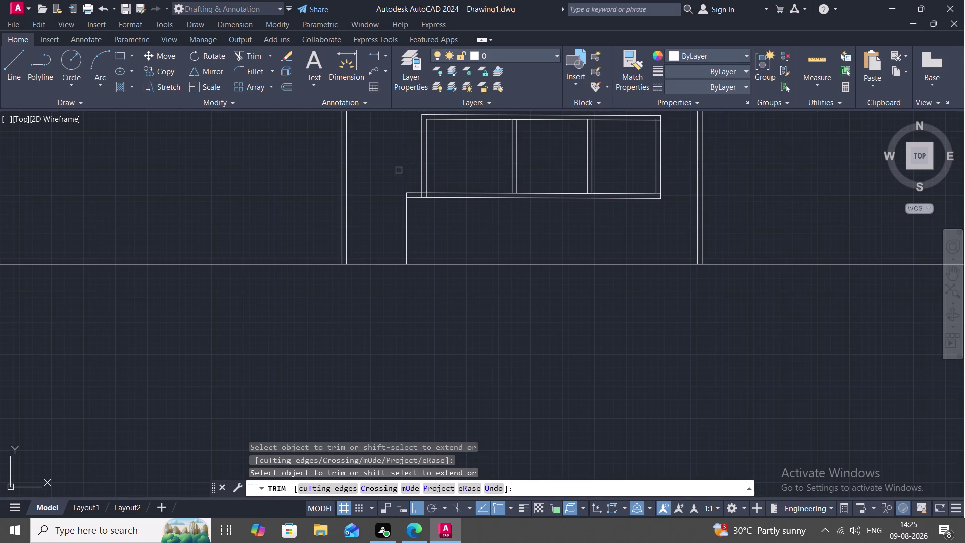
key(Escape)
Zoom in and trim the overshooting lines at the corridor's upper corner.
scroll(up, 3)
scroll(up, 3)
scroll(up, 3)
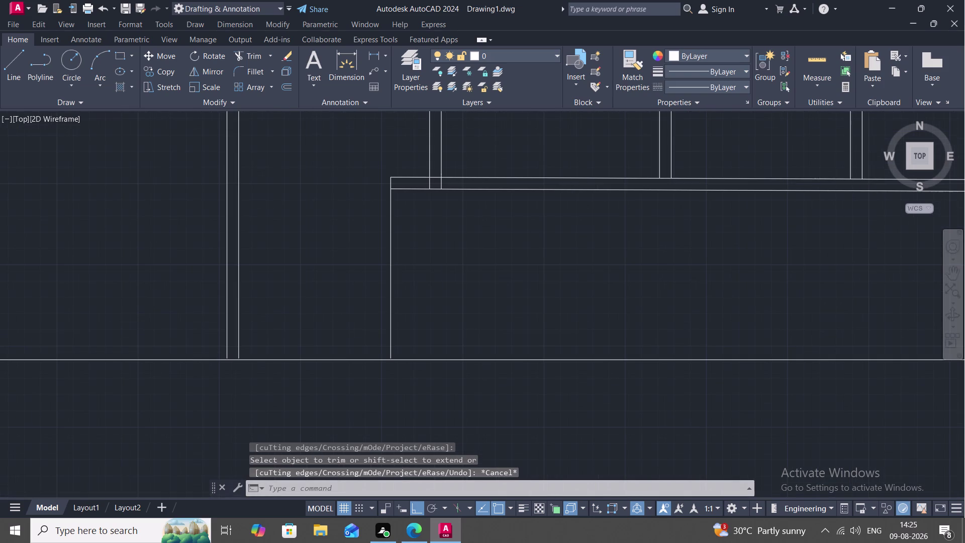
key(t)
text(R)
key(space)
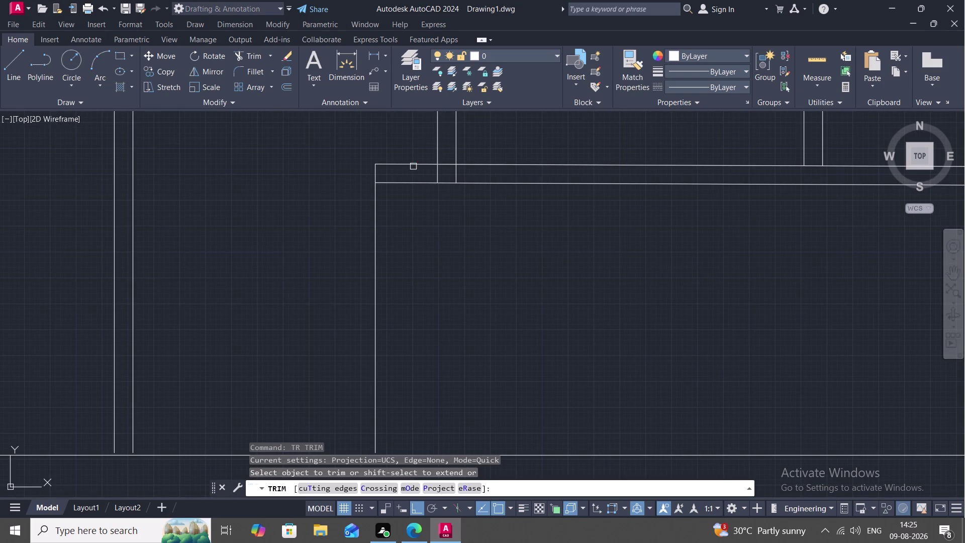
click(445, 163)
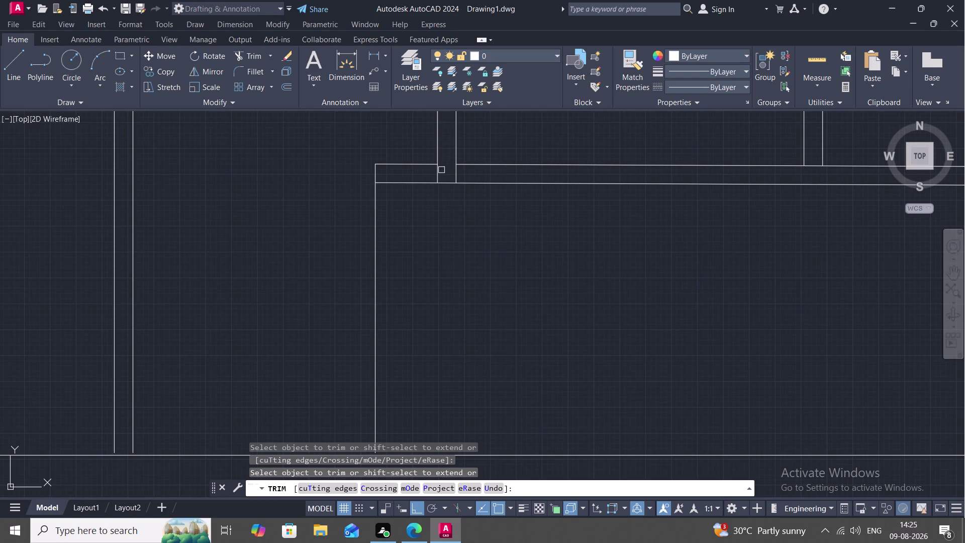
click(439, 171)
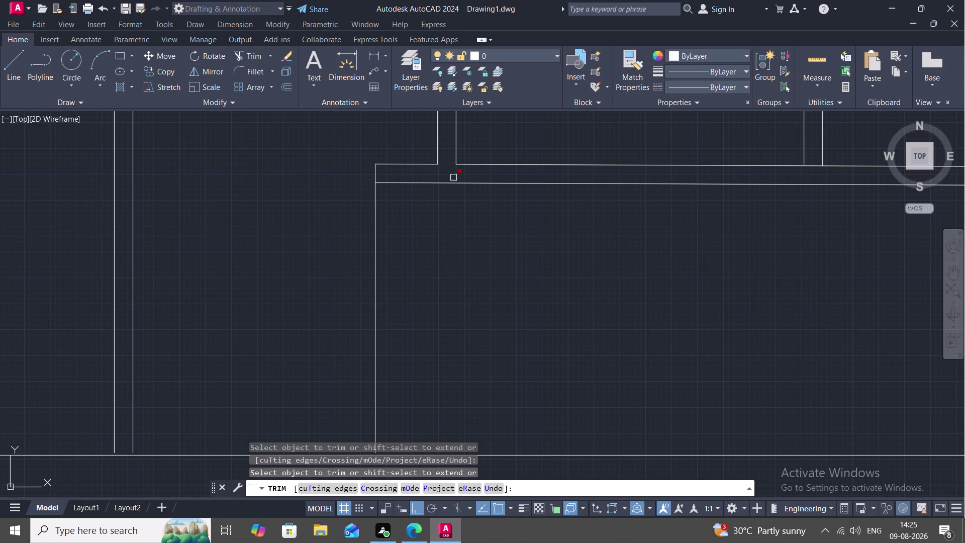
click(455, 179)
Pan across the plan and trim the overshoot at the corridor's right corner.
scroll(down, 3)
middle_drag(749, 243, 620, 273)
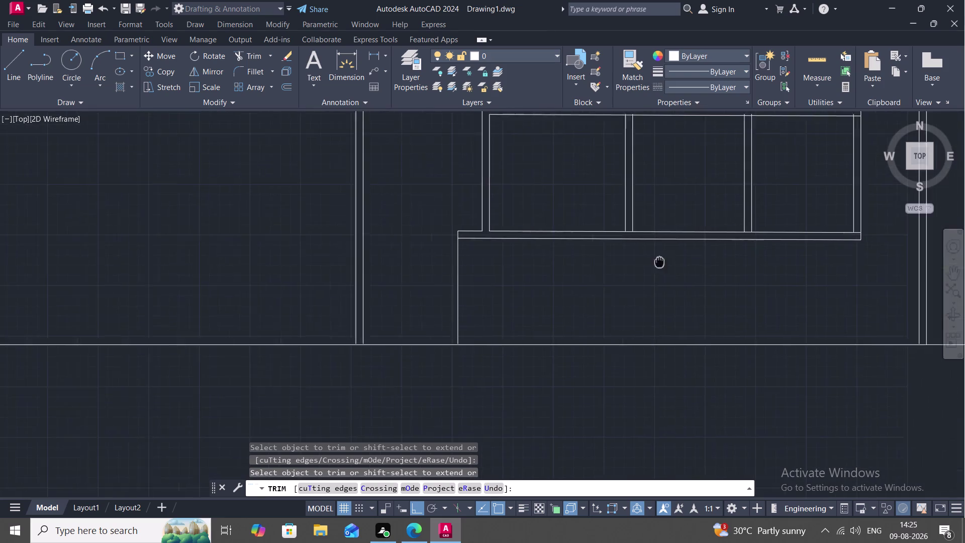
middle_drag(620, 274, 606, 278)
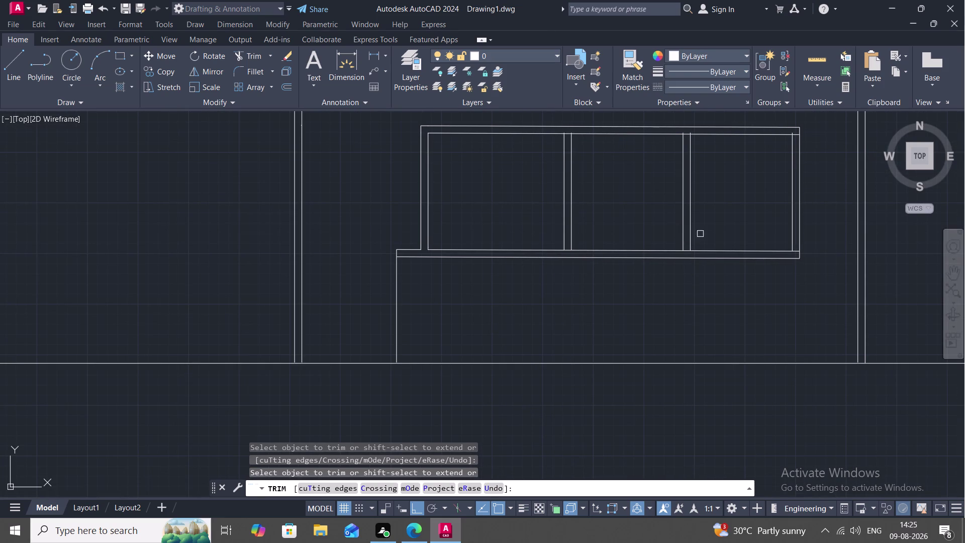
scroll(up, 3)
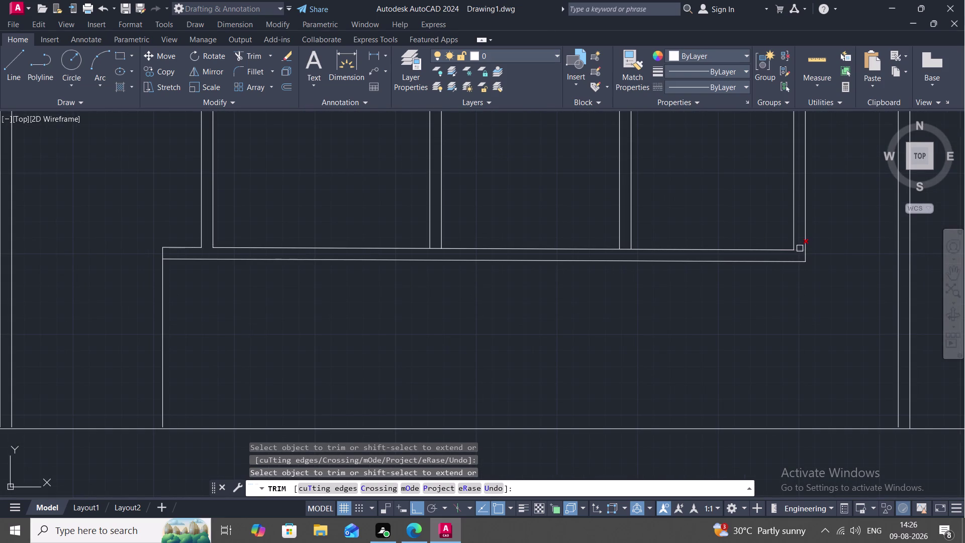
click(800, 248)
middle_drag(377, 276, 442, 237)
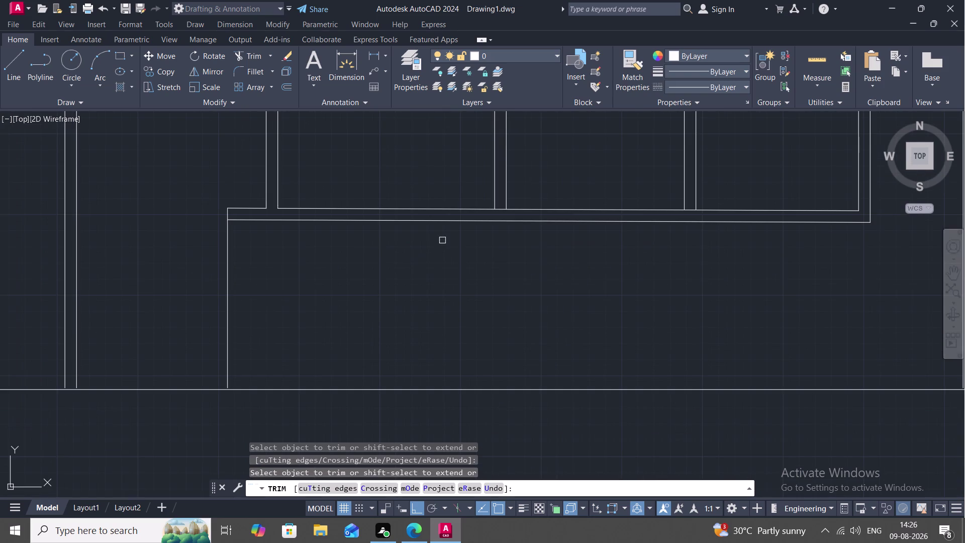
End trimming and start Offset with a 9-inch distance.
key(Escape)
text(O)
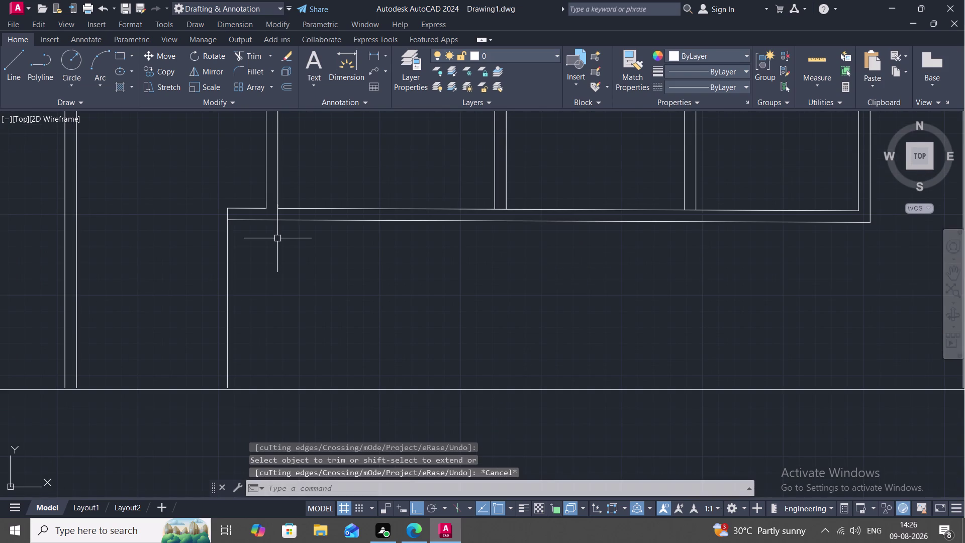
key(space)
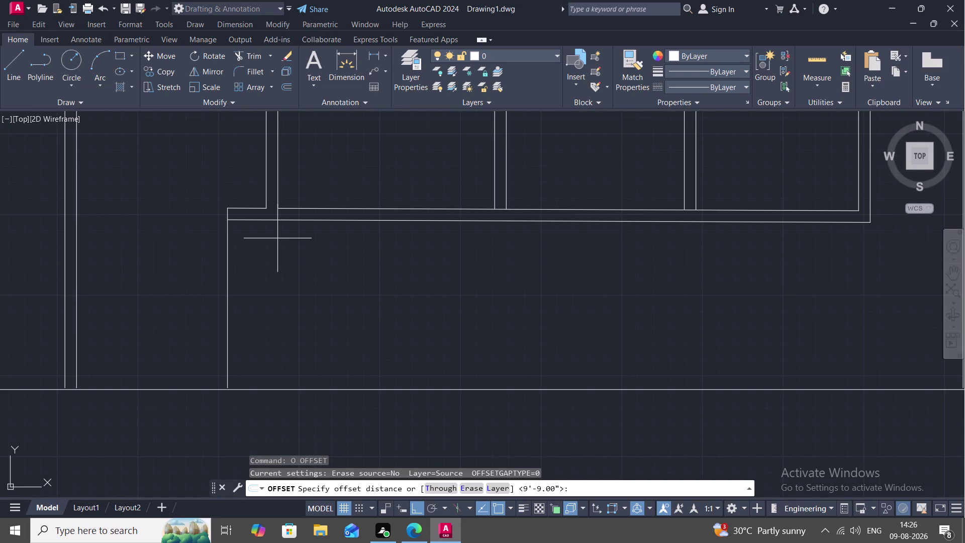
key(space)
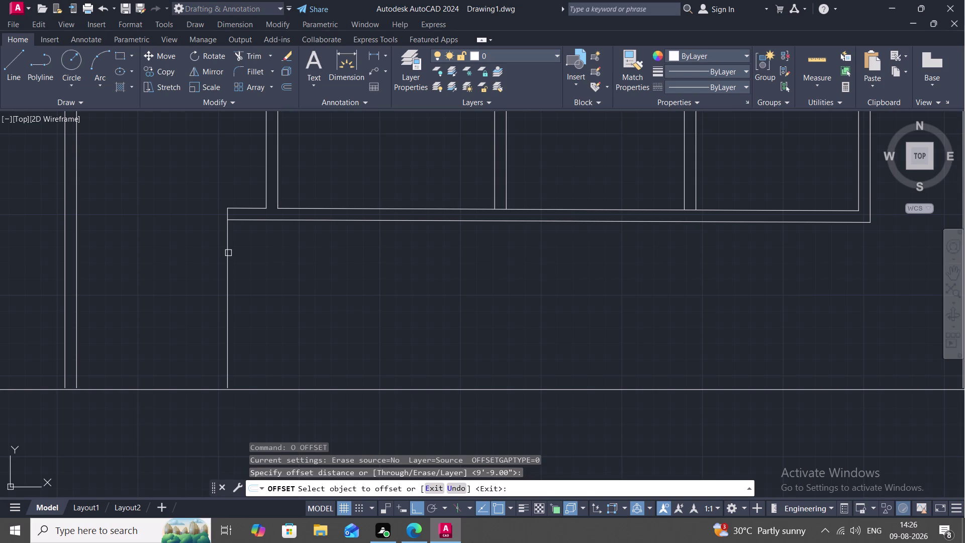
click(229, 253)
key(Escape)
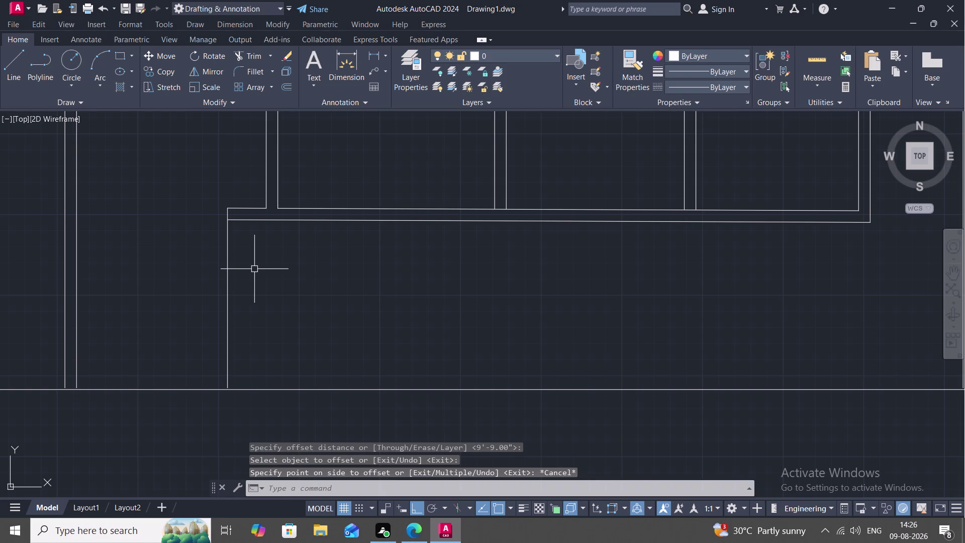
text(O)
key(space)
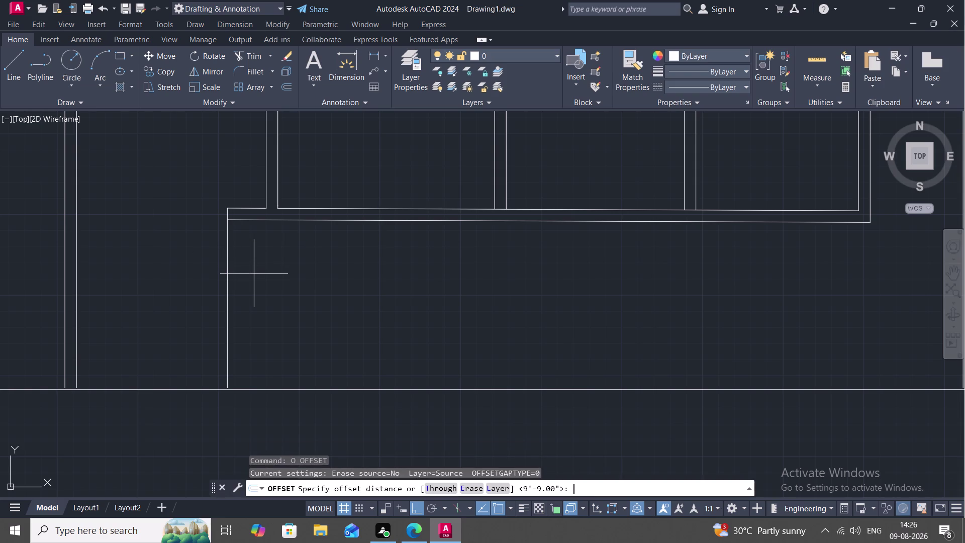
text(9)
key(Menu)
key(Menu)
key(Menu)
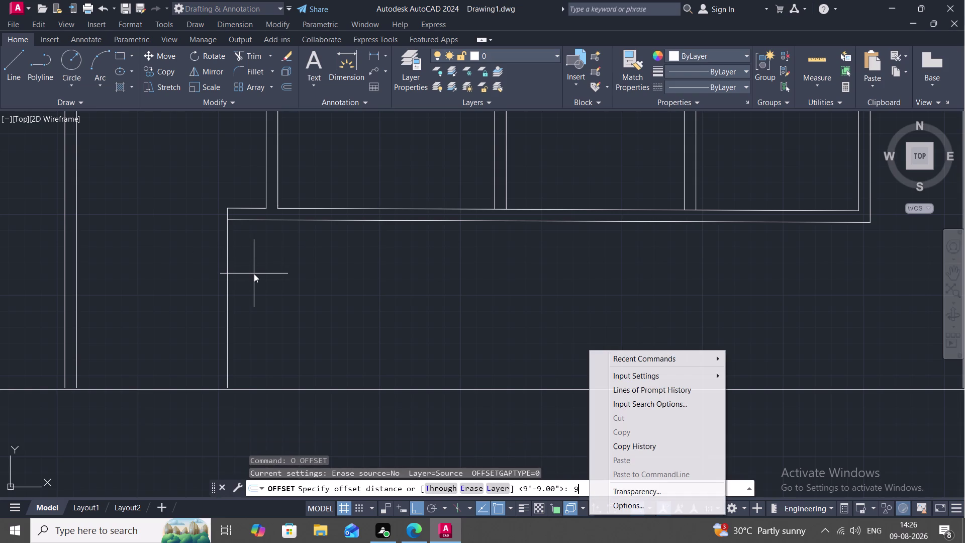
key(shift+quotedbl)
key(Escape)
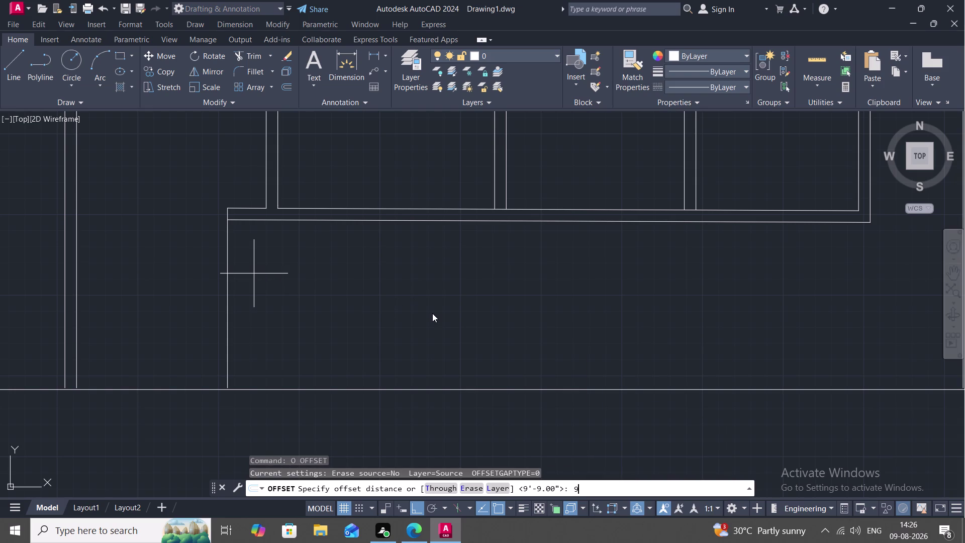
key(space)
key(space)
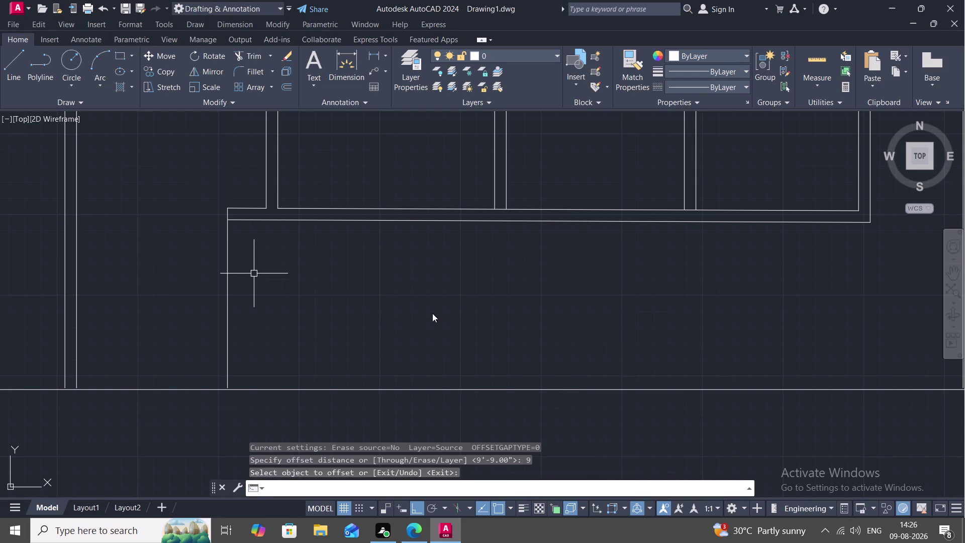
Copy the corridor's left wall line 9 inches to its right.
key(o)
key(space)
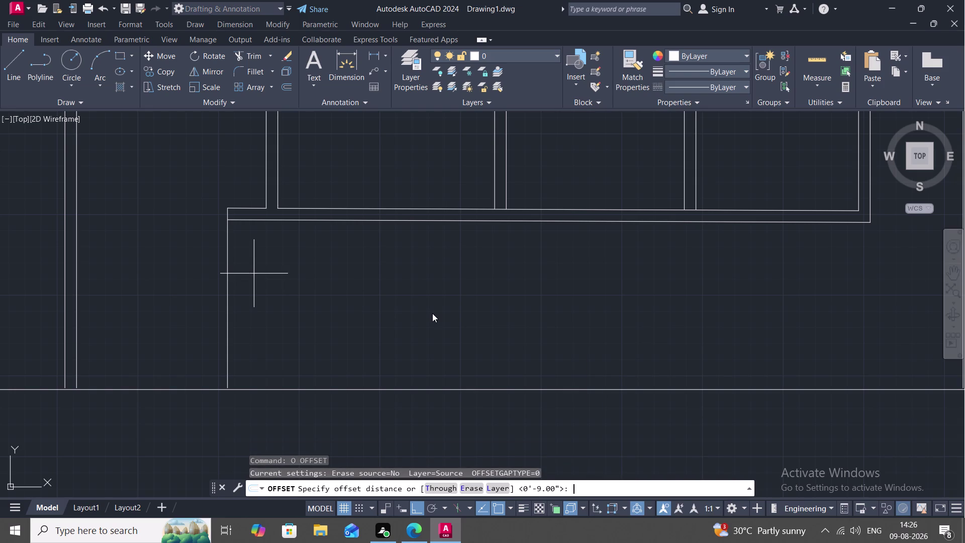
key(shift+quotedbl)
key(BackSpace)
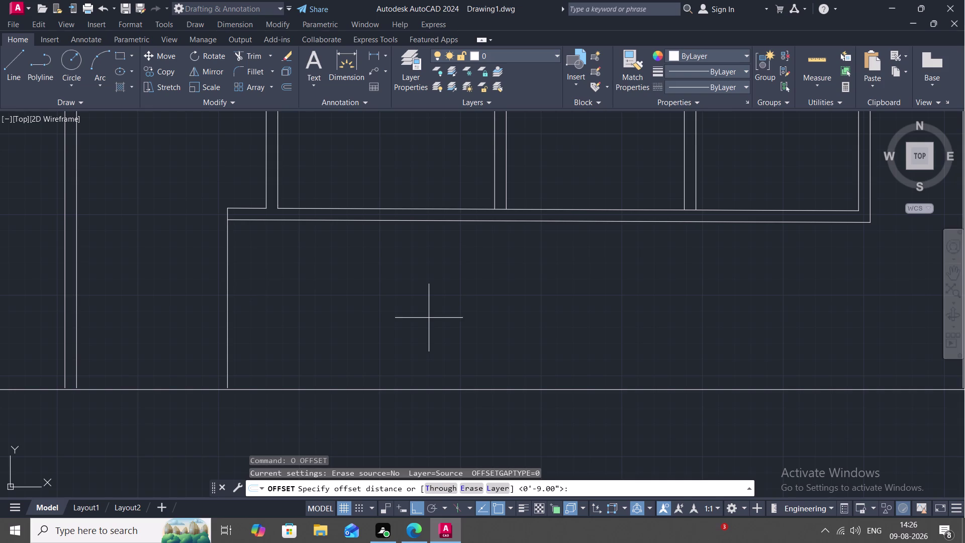
key(space)
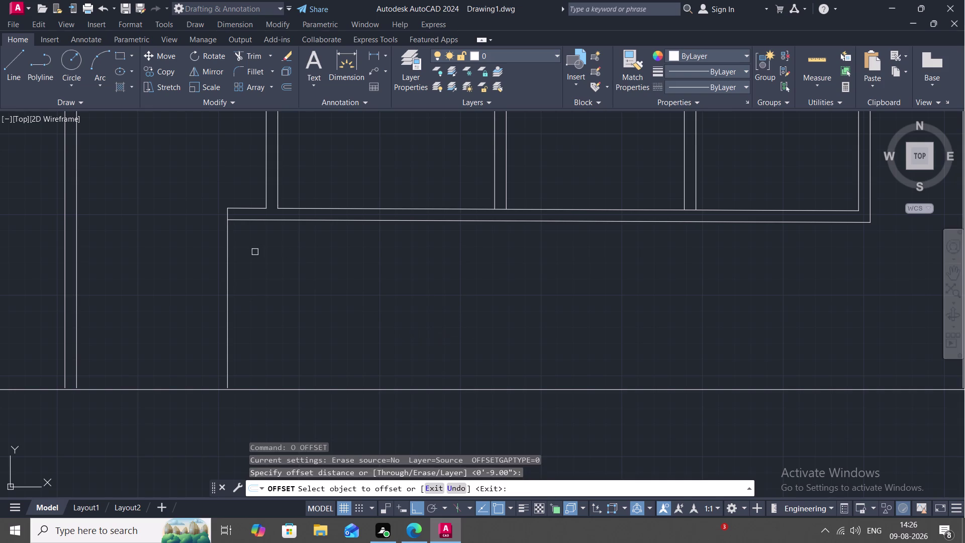
click(226, 254)
click(241, 256)
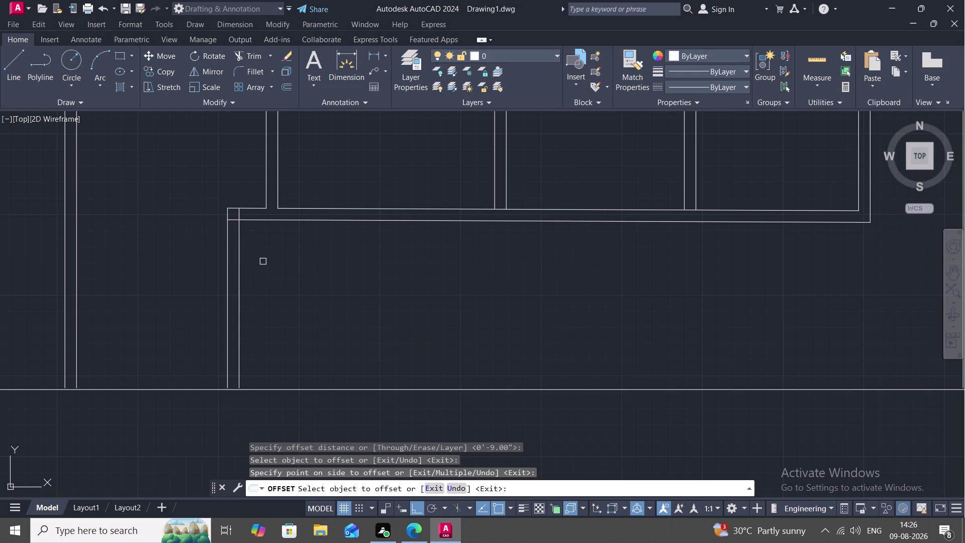
Leave Offset and restart the Trim command with TR.
text(TR)
key(space)
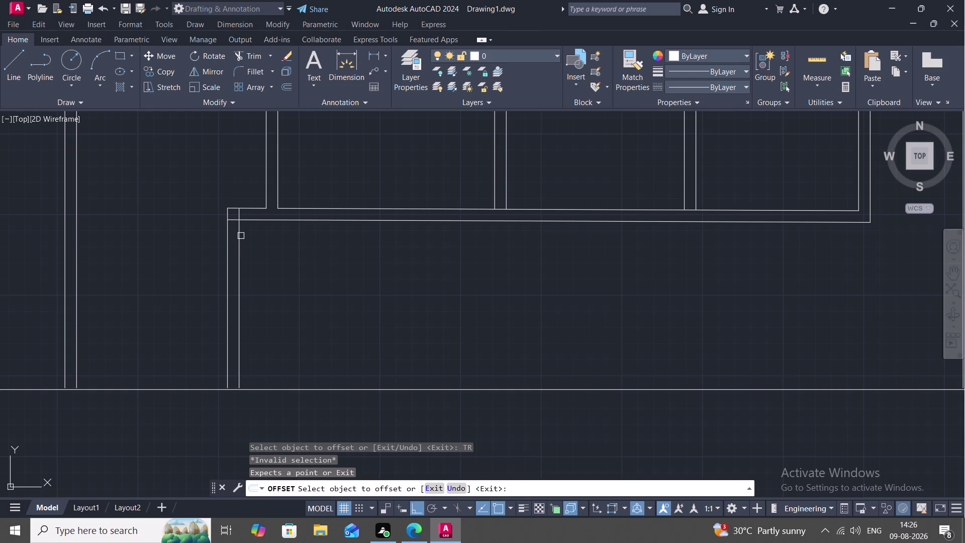
scroll(up, 3)
scroll(down, 3)
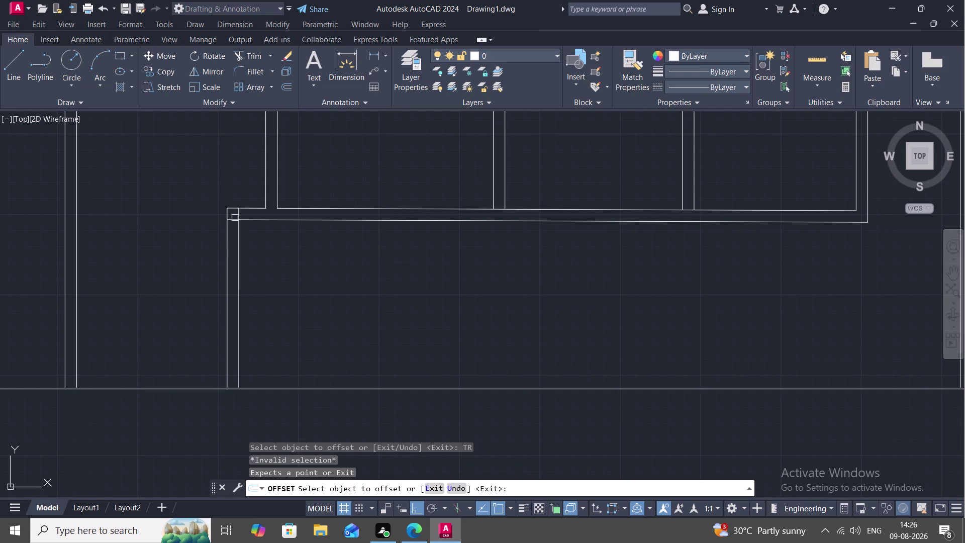
key(Escape)
key(t)
key(r)
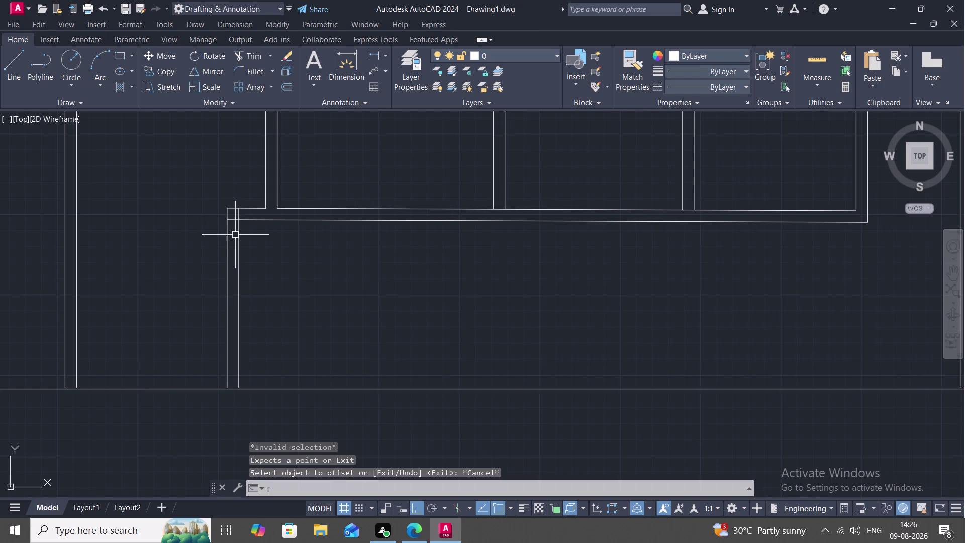
key(space)
Trim the corridor line stub and the inner wall's overhang at the left corner.
scroll(up, 3)
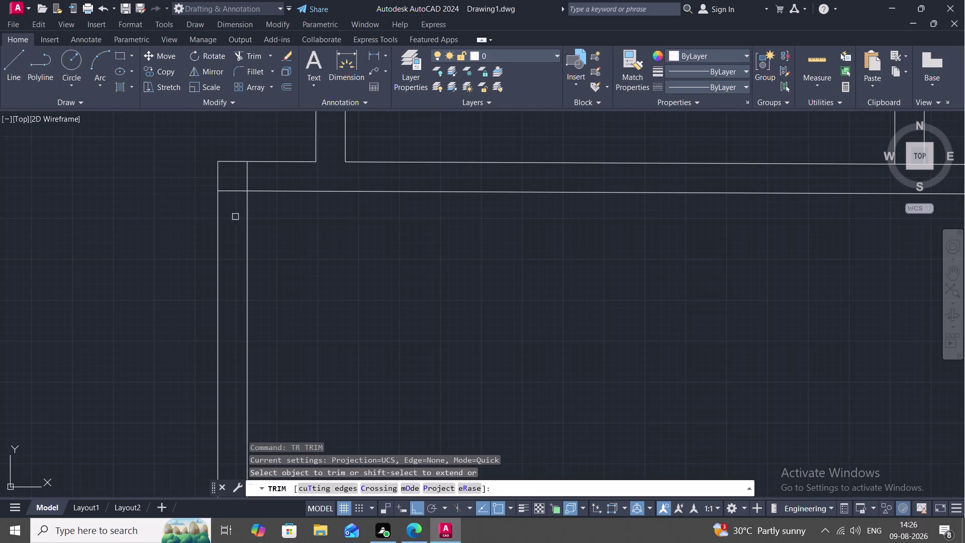
click(230, 191)
click(248, 181)
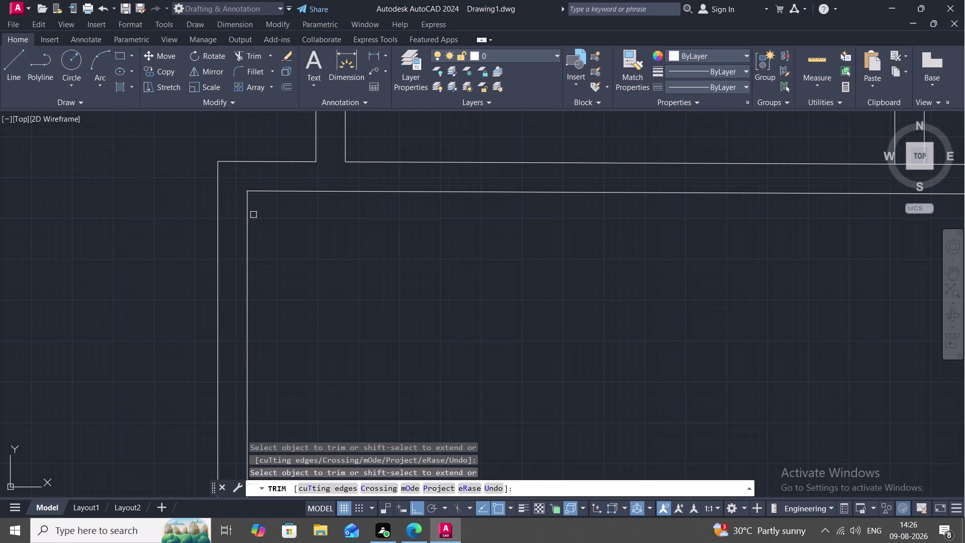
key(Escape)
scroll(down, 3)
middle_drag(306, 301, 297, 266)
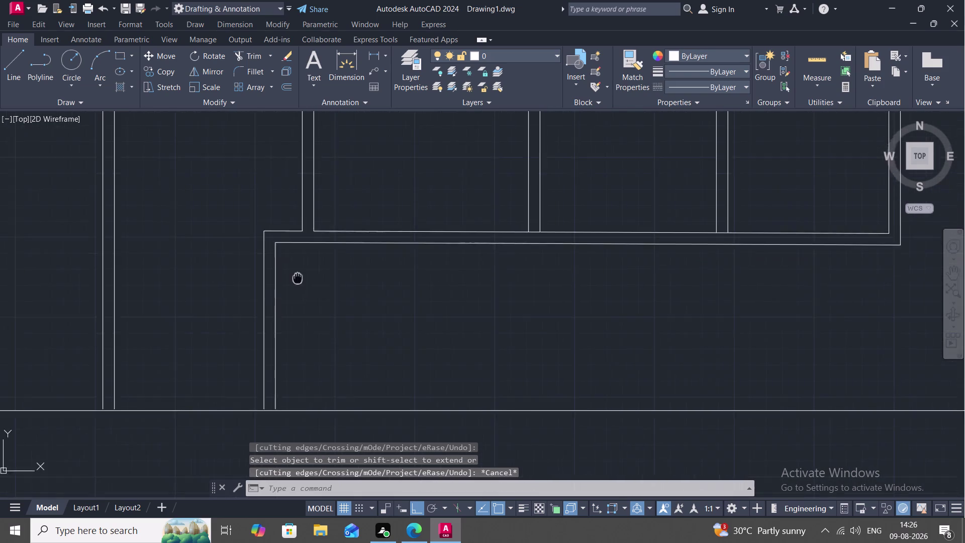
middle_drag(297, 266, 299, 237)
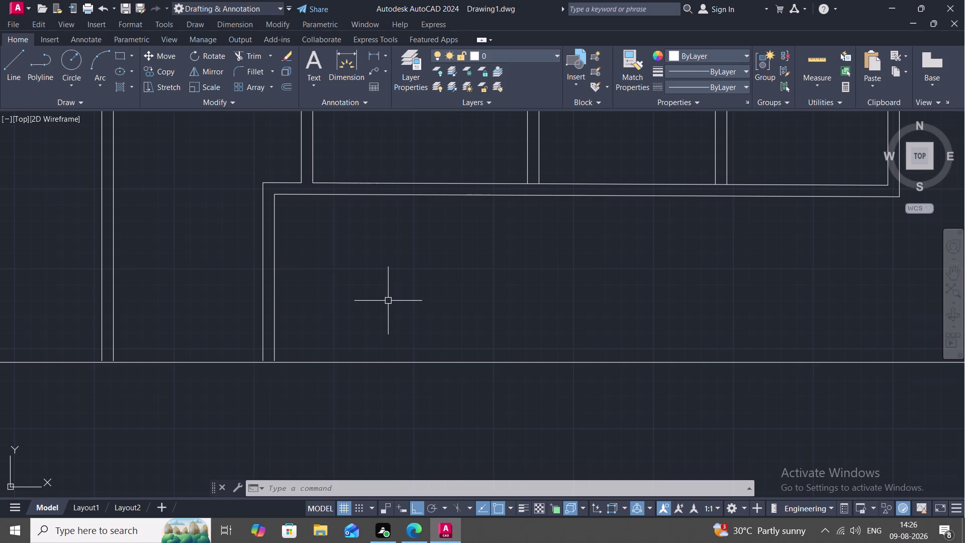
Start a new Offset with an 11'6" distance, ready to pick a wall line.
key(Escape)
text(O)
key(space)
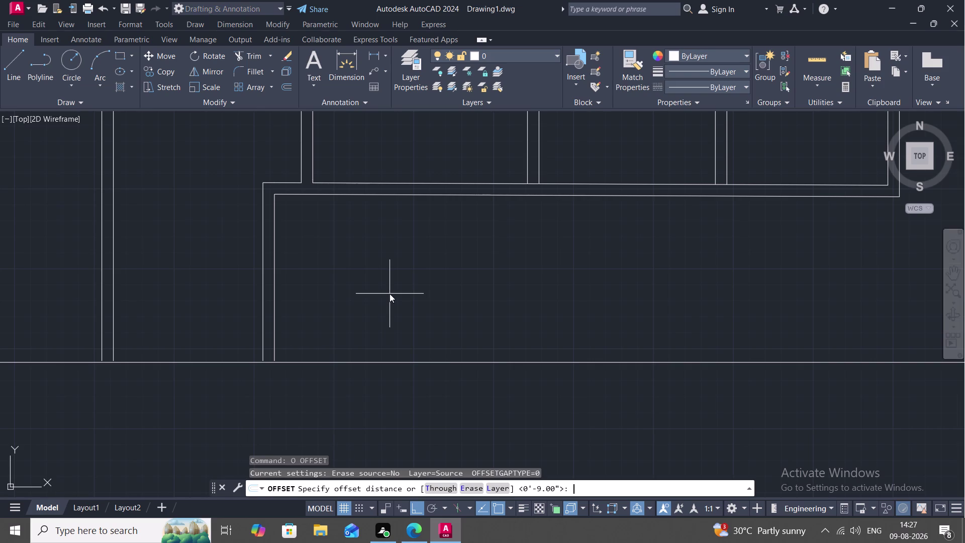
text(11)
key(apostrophe)
key(6)
key(shift+quotedbl)
key(space)
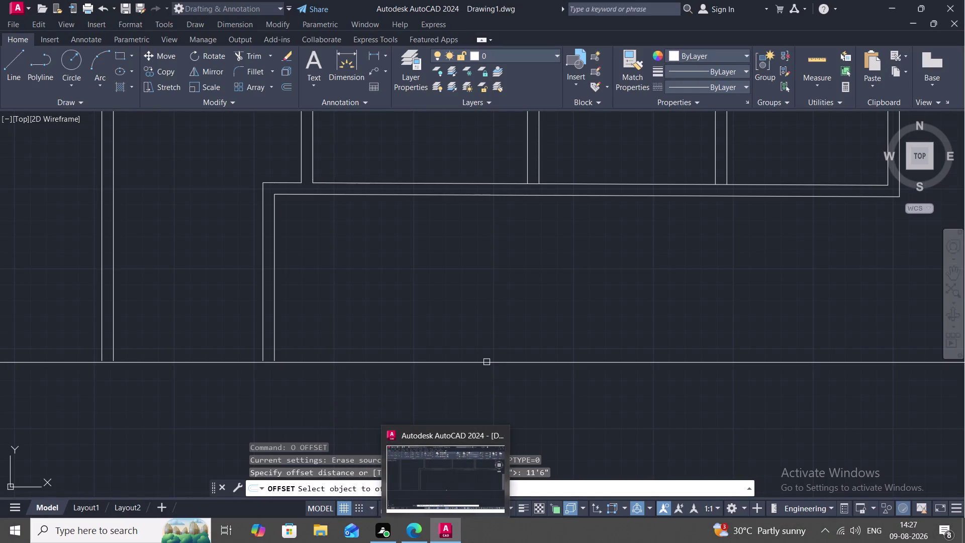
scroll(up, 3)
scroll(down, 3)
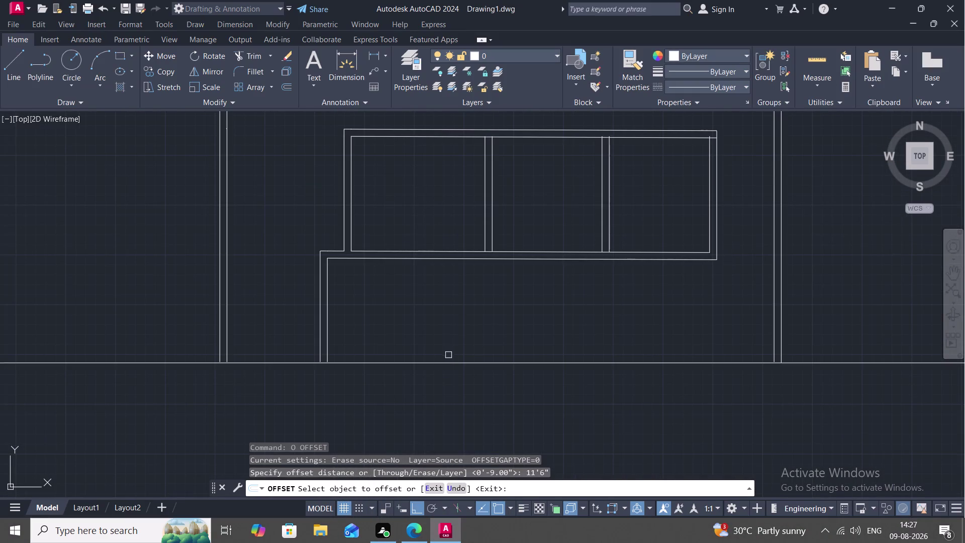